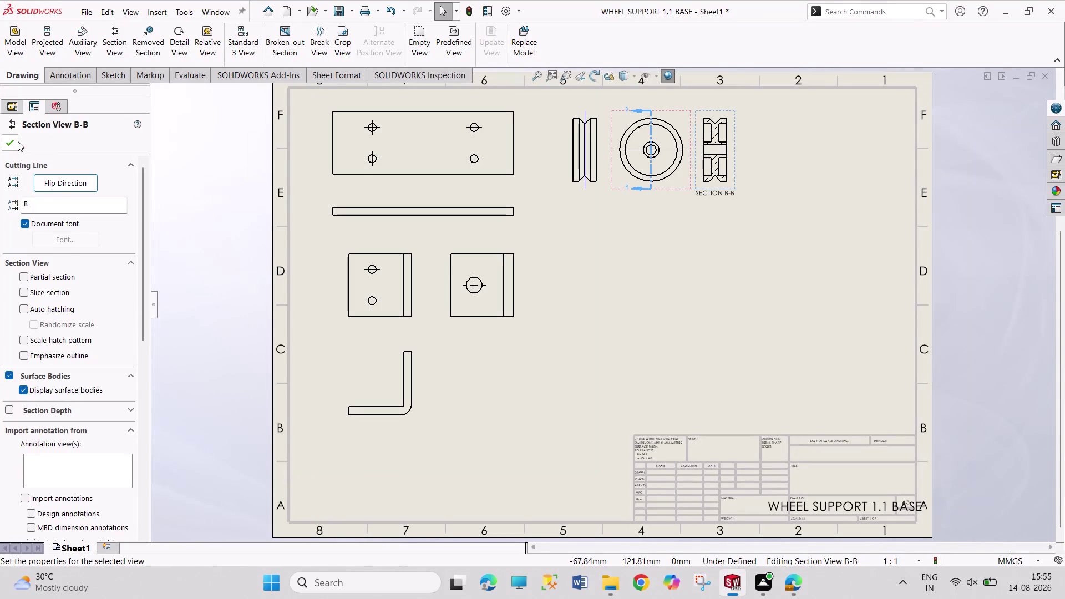
Accept Section View B-B and begin inserting another model view.
click(18, 141)
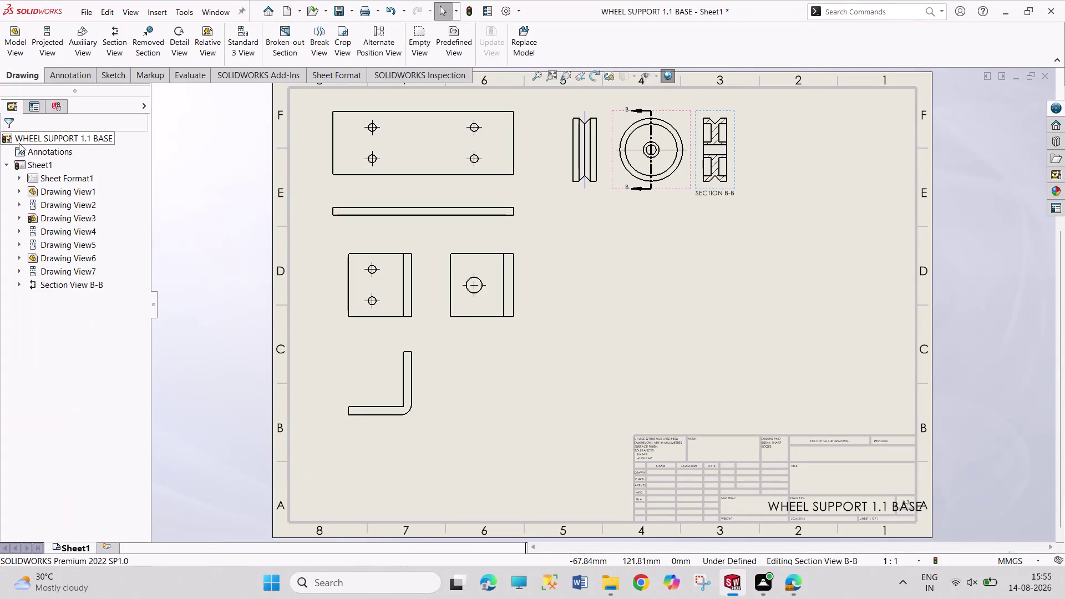
click(7, 50)
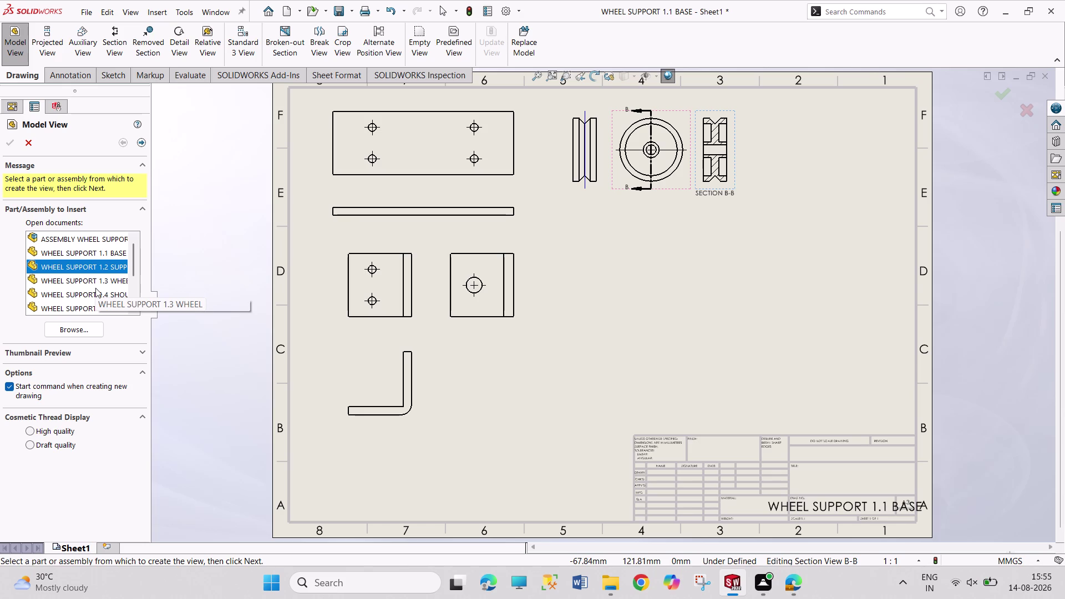
Place a Front view of WHEEL SUPPORT 1.4 SHOULDER SCREW with a projected Left end view.
scroll(down, 3)
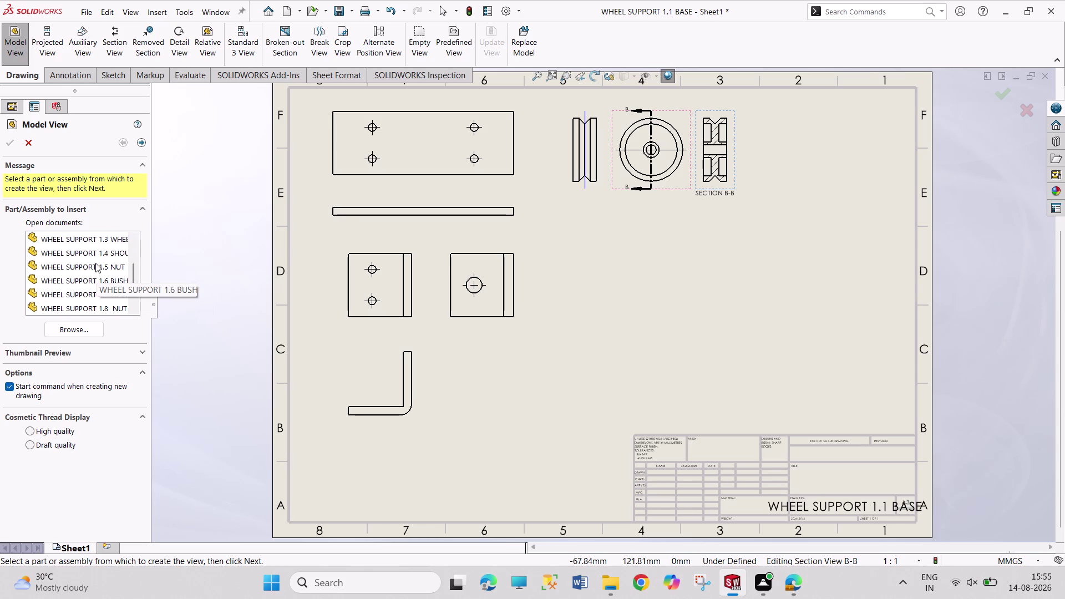
double_click(96, 253)
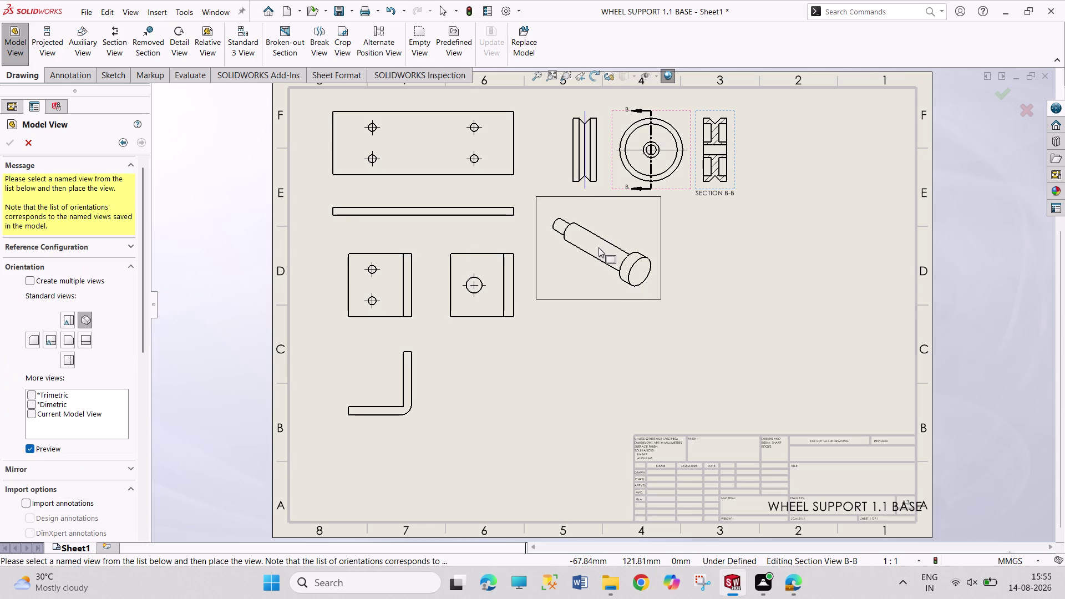
click(69, 337)
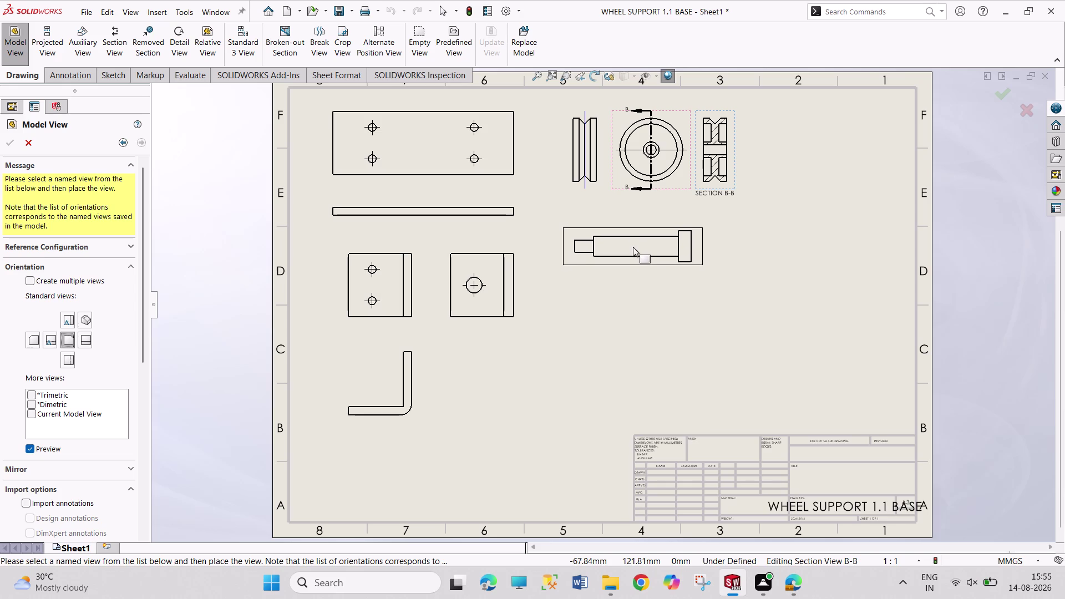
click(633, 244)
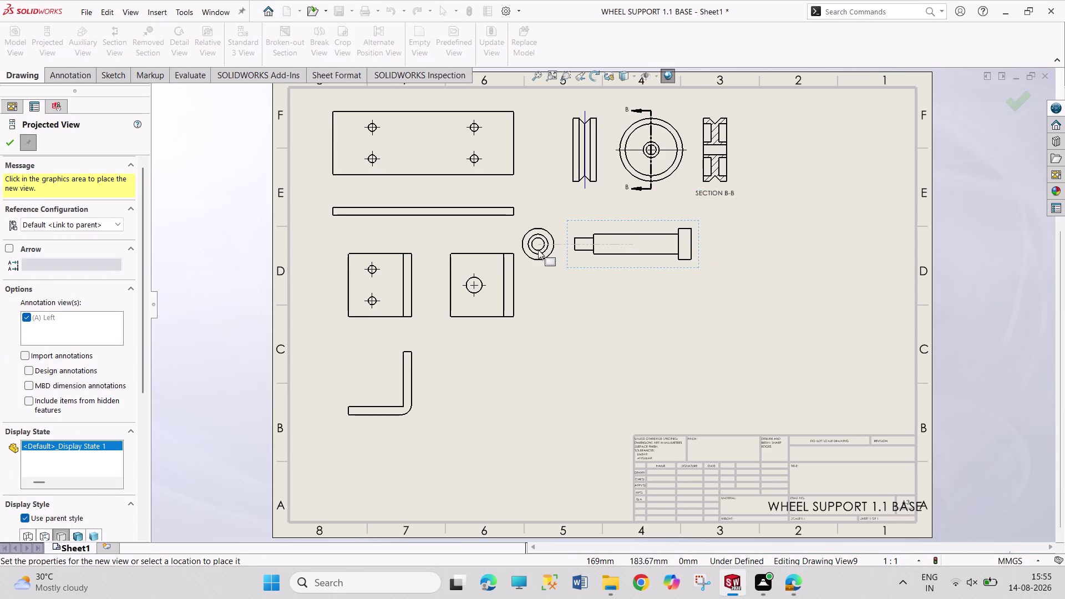
click(538, 249)
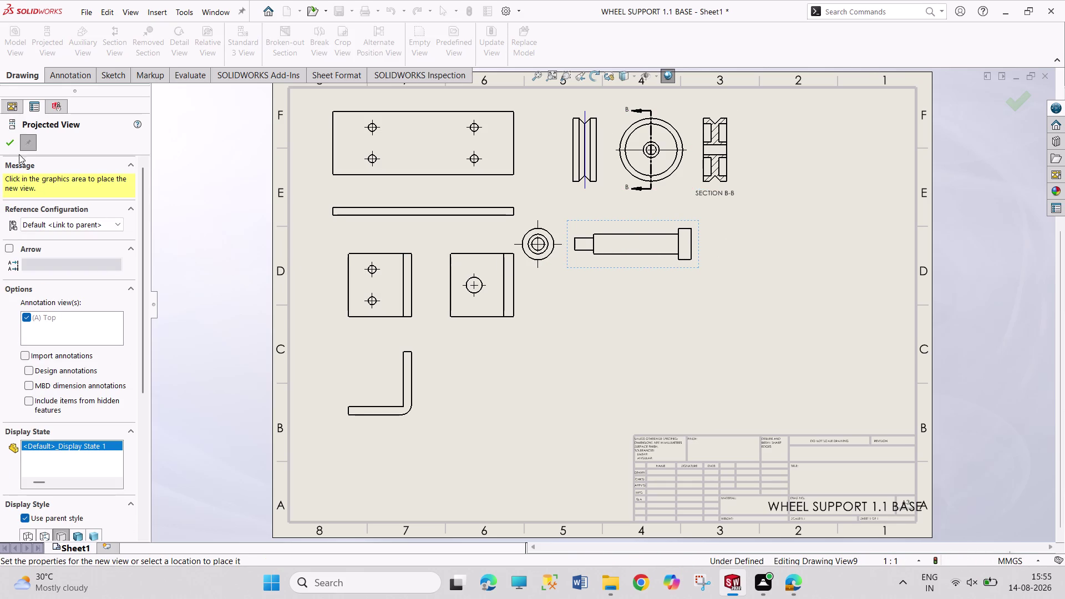
click(15, 143)
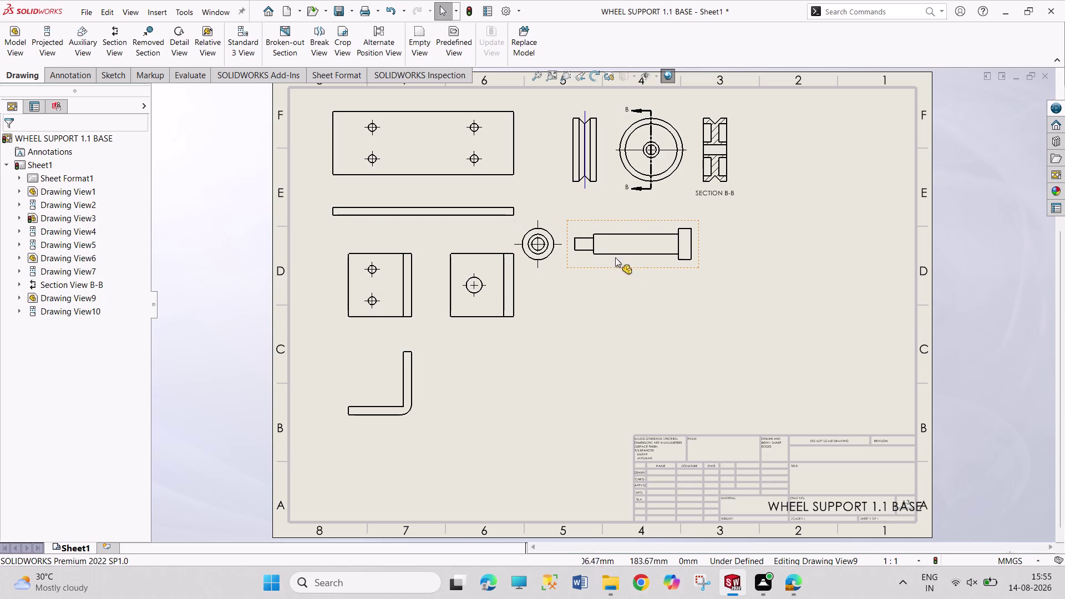
Shift the shoulder screw's front and end views further right on the sheet.
drag(646, 267, 721, 268)
drag(554, 266, 585, 266)
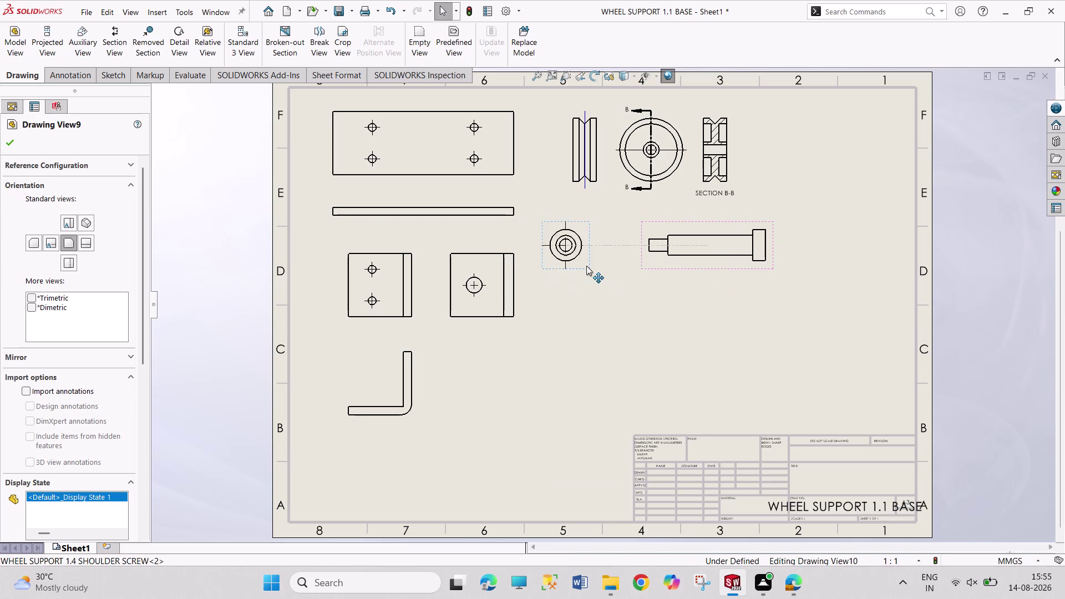
drag(584, 266, 604, 266)
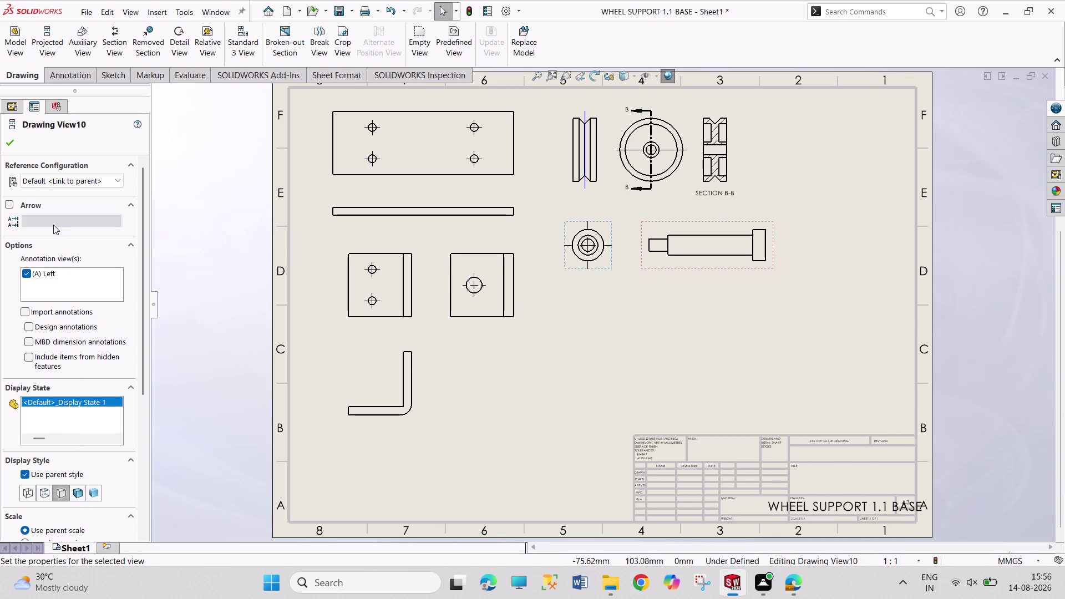
click(13, 146)
click(12, 40)
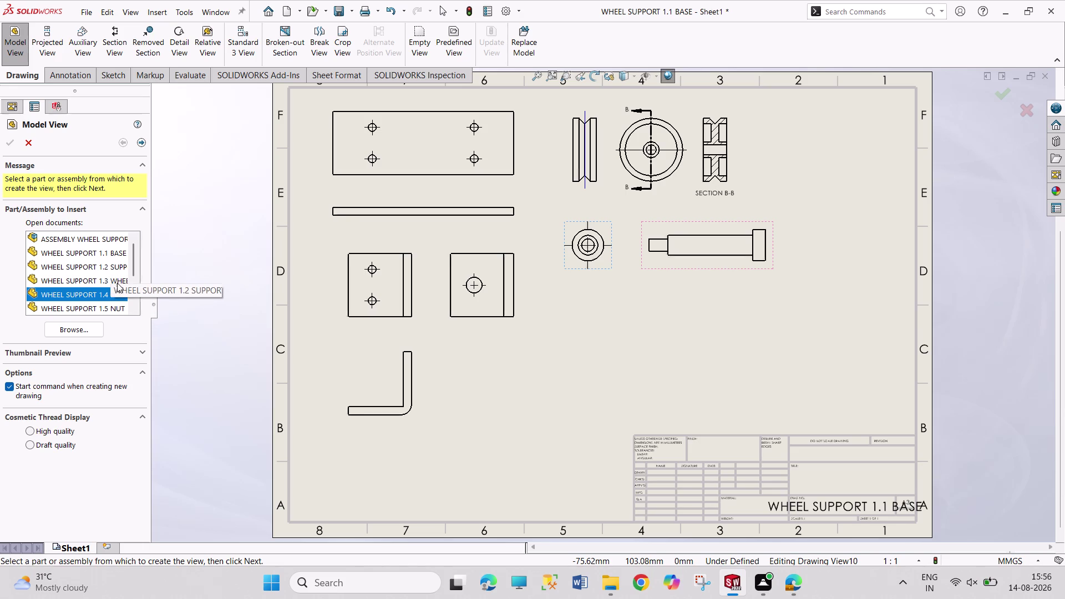
Place a custom-scaled front view of WHEEL SUPPORT 1.5 NUT at the sheet's top right.
scroll(down, 3)
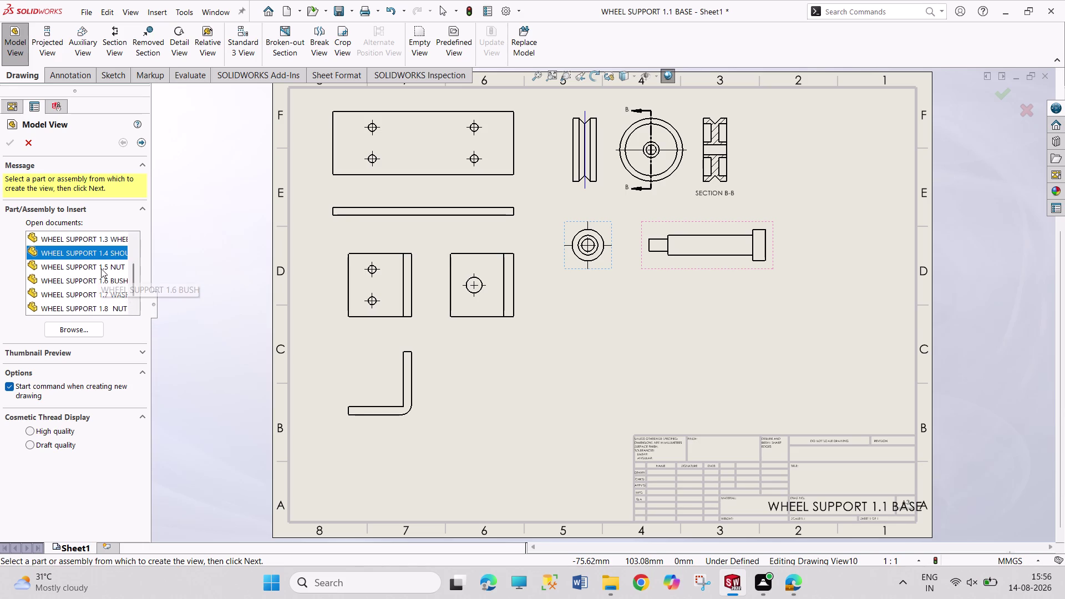
double_click(101, 267)
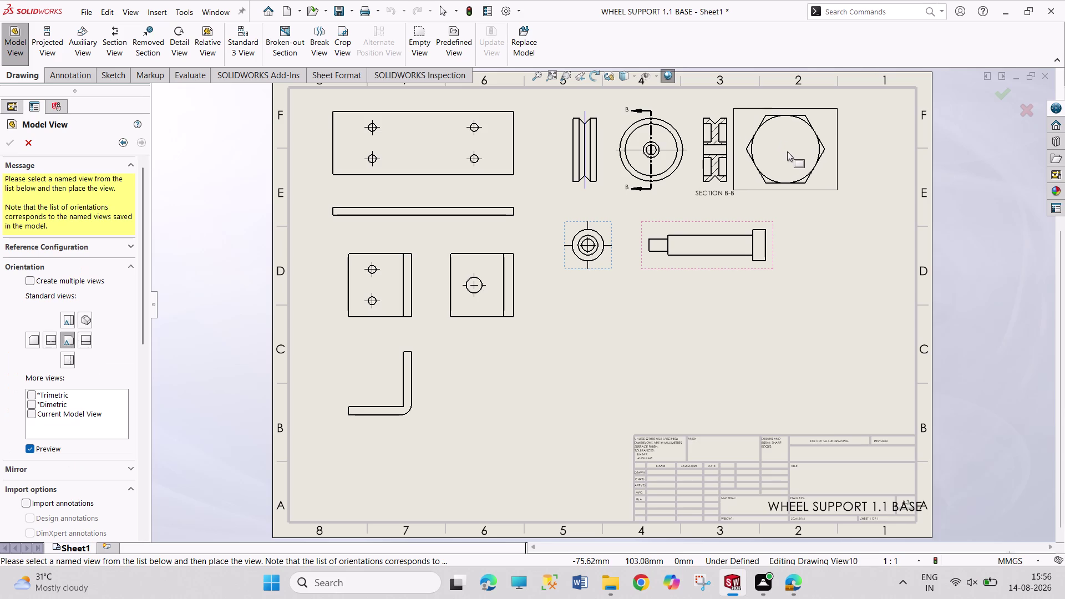
drag(139, 333, 143, 427)
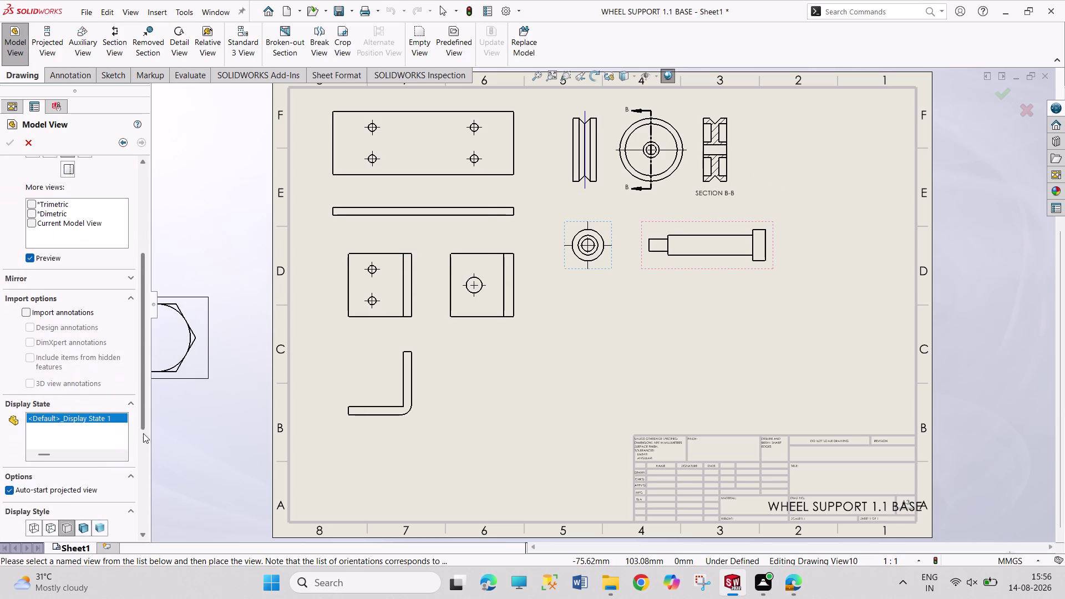
drag(144, 427, 138, 449)
scroll(down, 3)
click(67, 534)
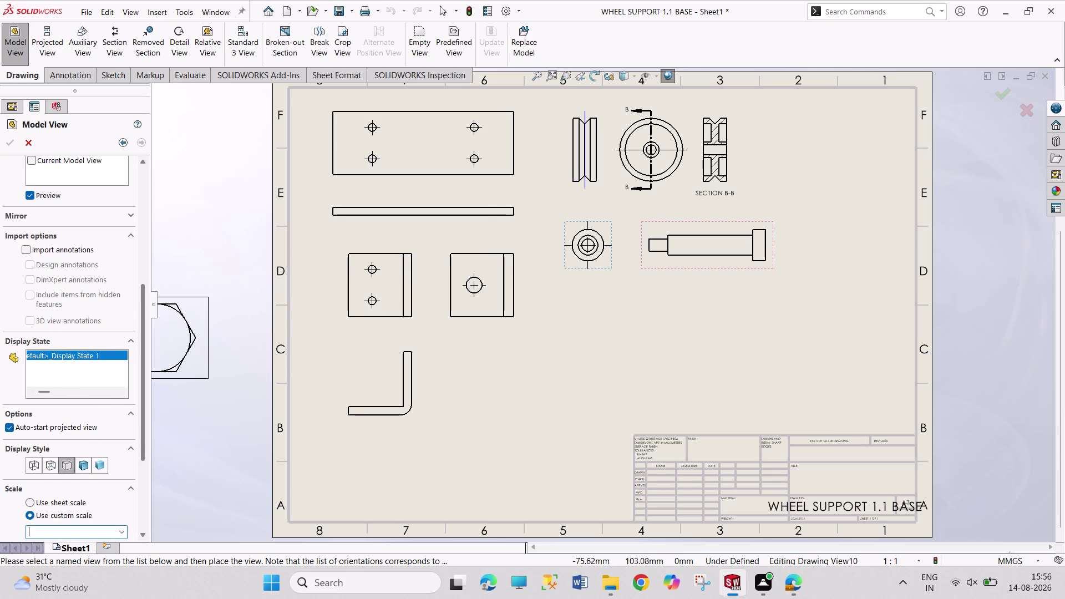
click(120, 533)
click(88, 421)
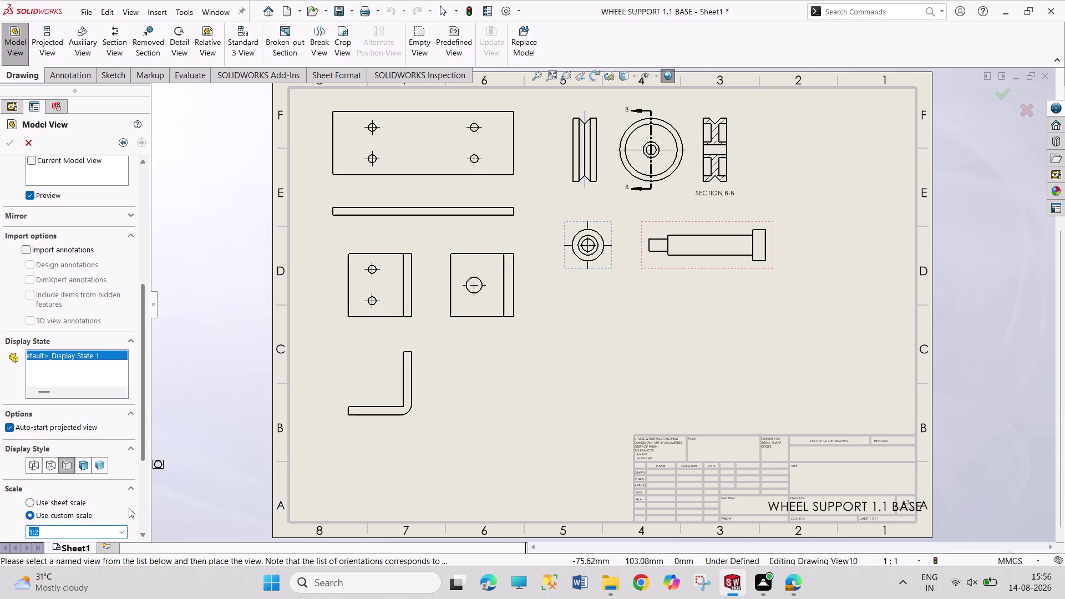
click(122, 534)
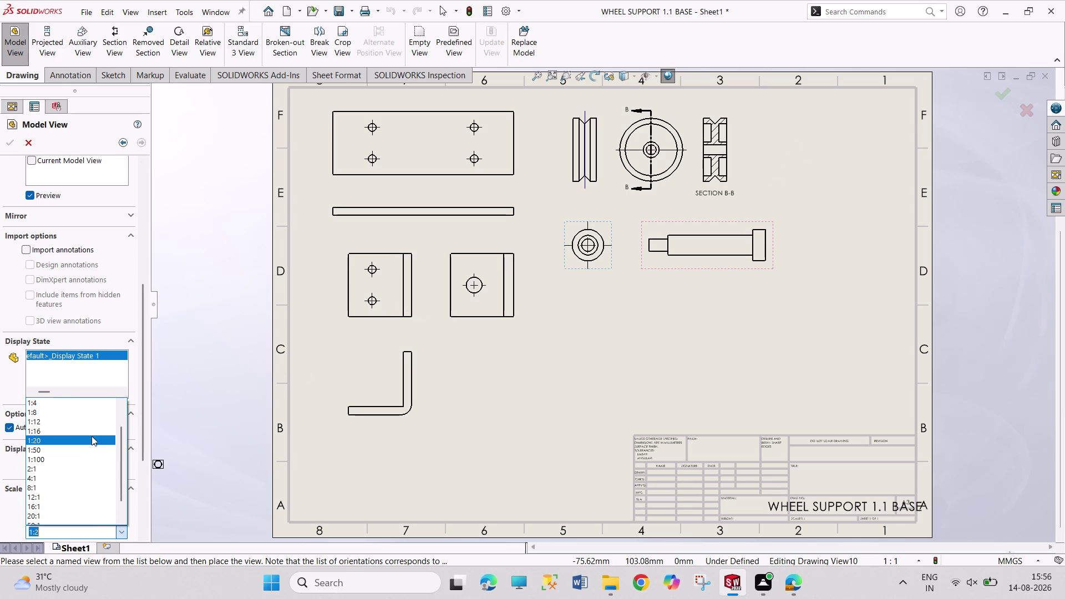
scroll(up, 3)
click(73, 412)
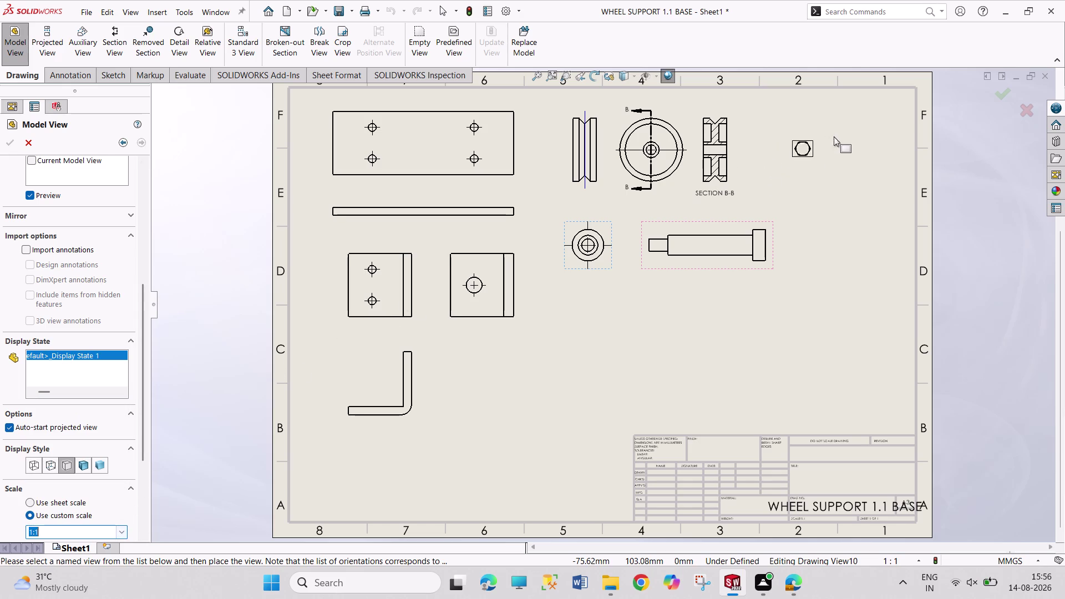
click(803, 155)
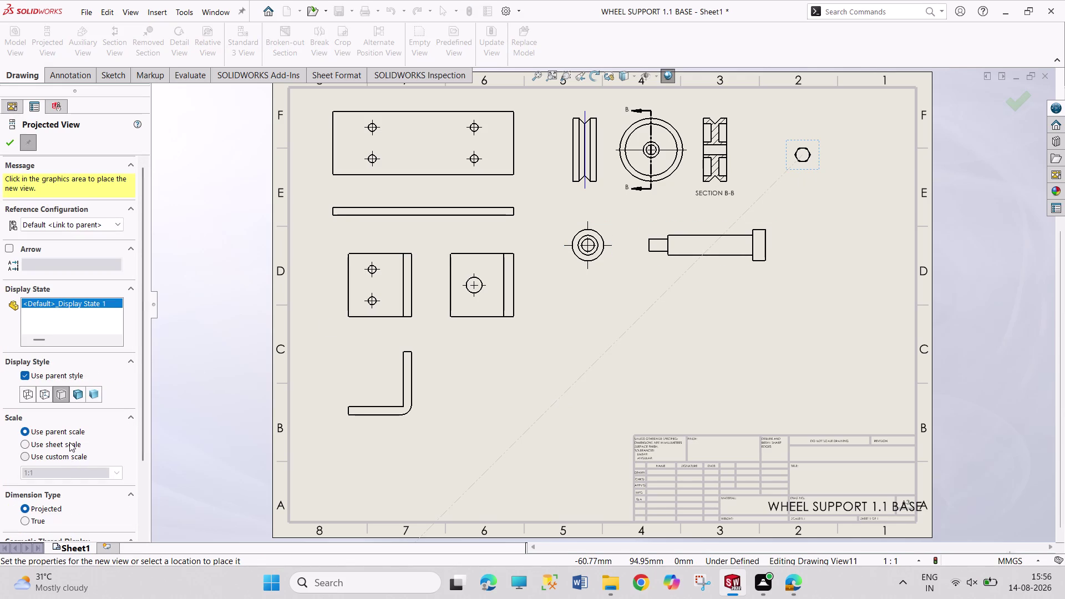
Place the nut's projected side view at 2:1 scale beside its front view.
click(69, 440)
click(62, 459)
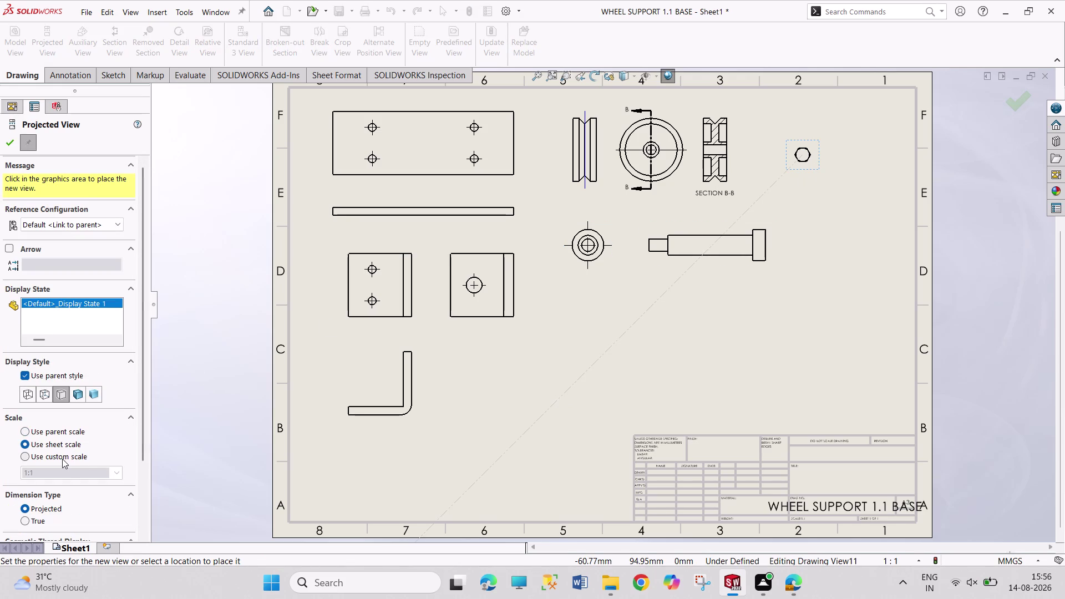
double_click(58, 477)
click(59, 472)
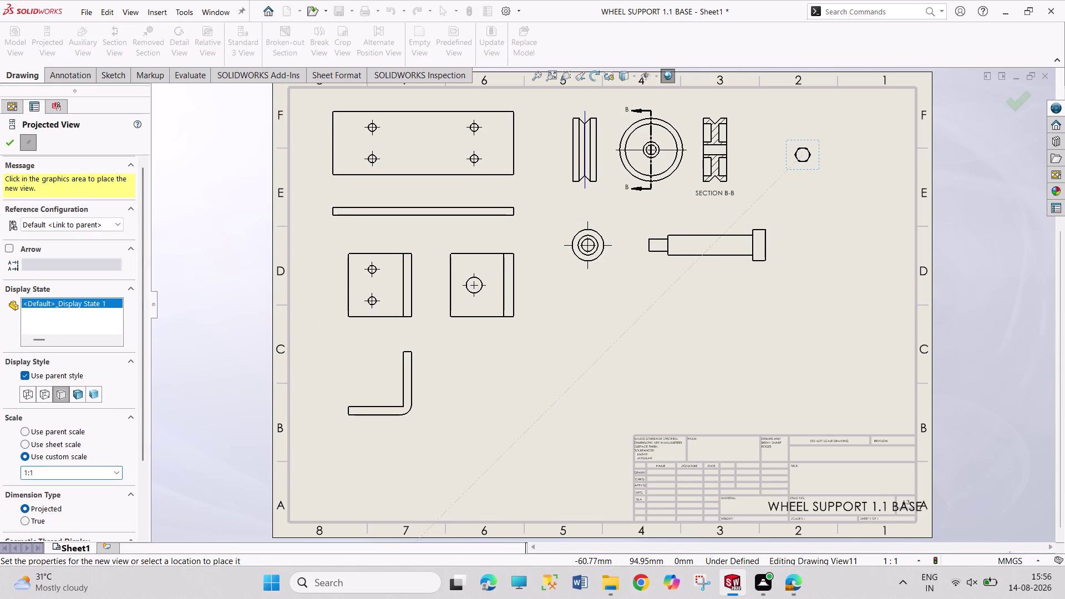
click(119, 472)
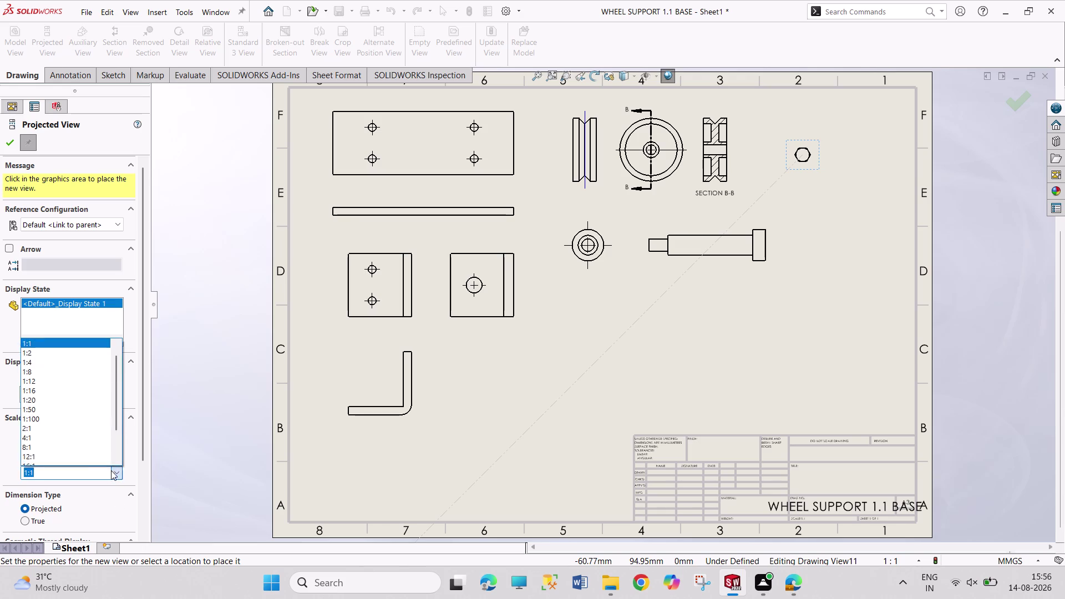
scroll(up, 3)
scroll(up, 3)
scroll(down, 3)
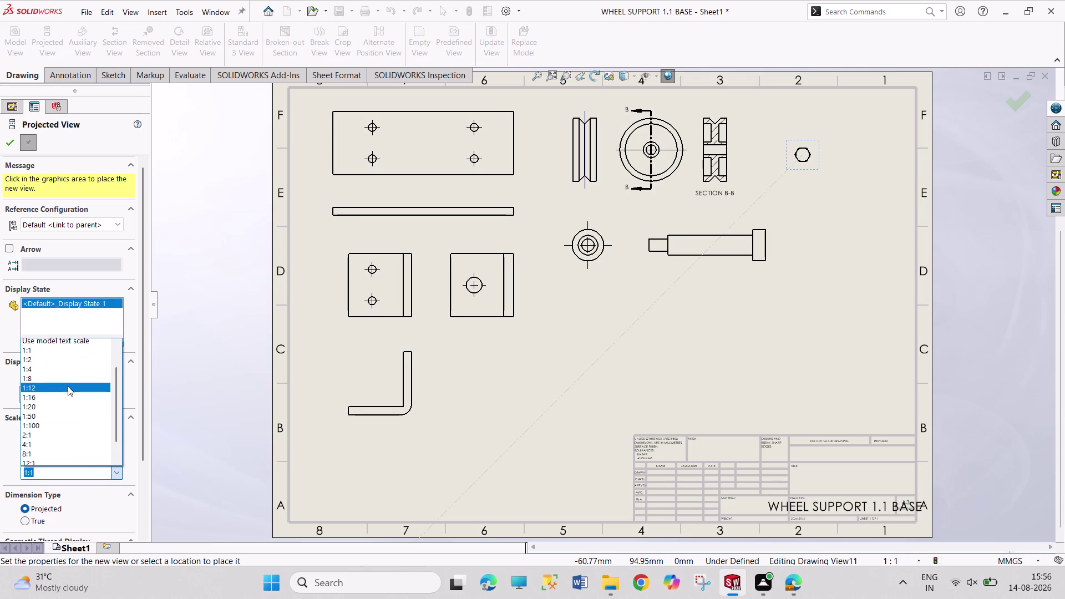
scroll(down, 3)
scroll(down, 3)
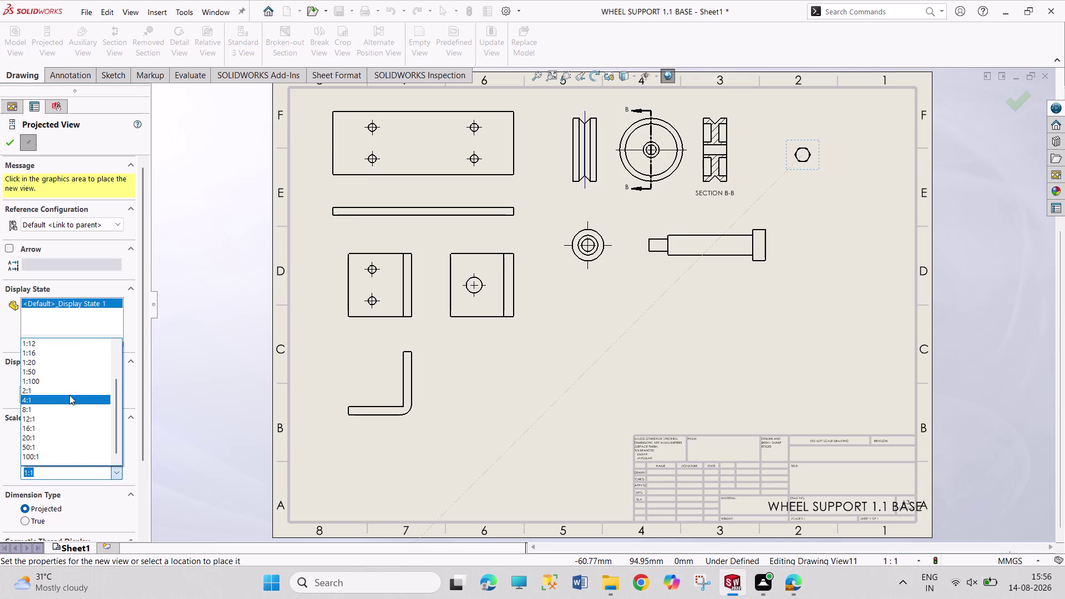
click(71, 391)
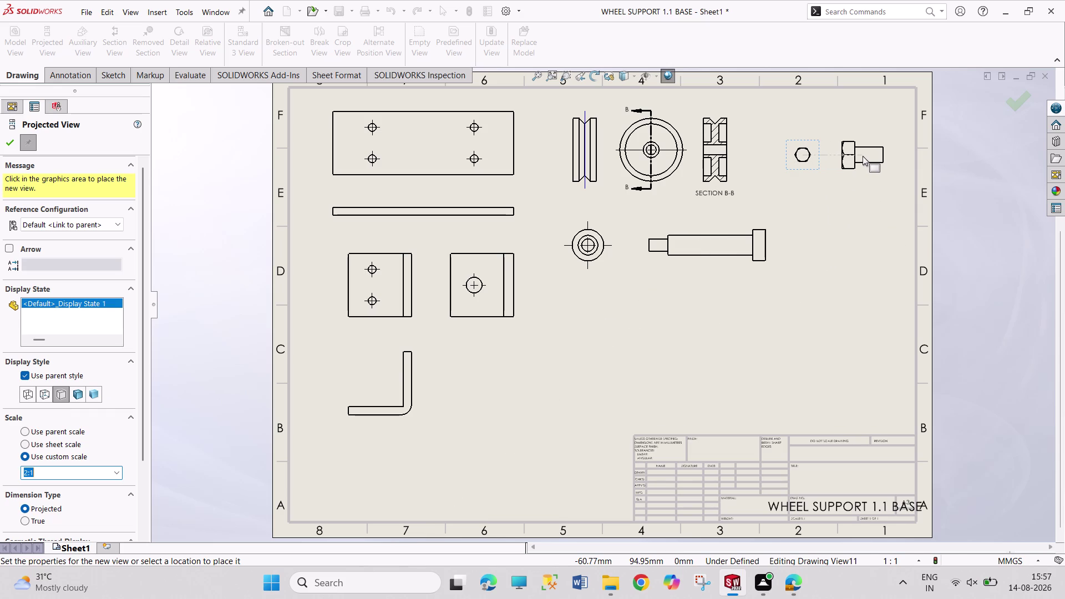
click(863, 156)
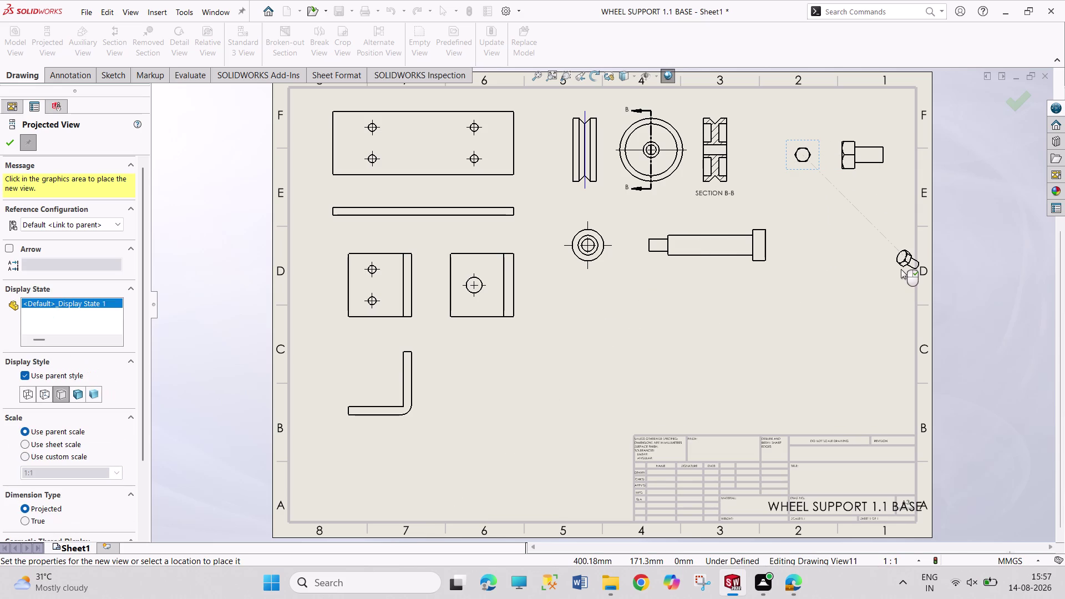
key(Escape)
key(Escape)
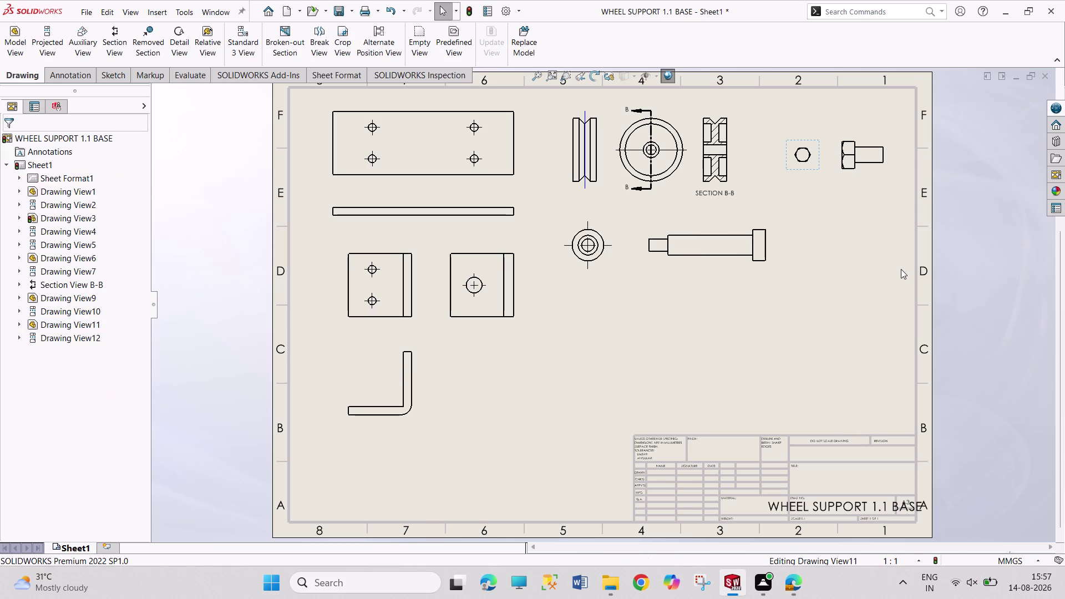
key(Escape)
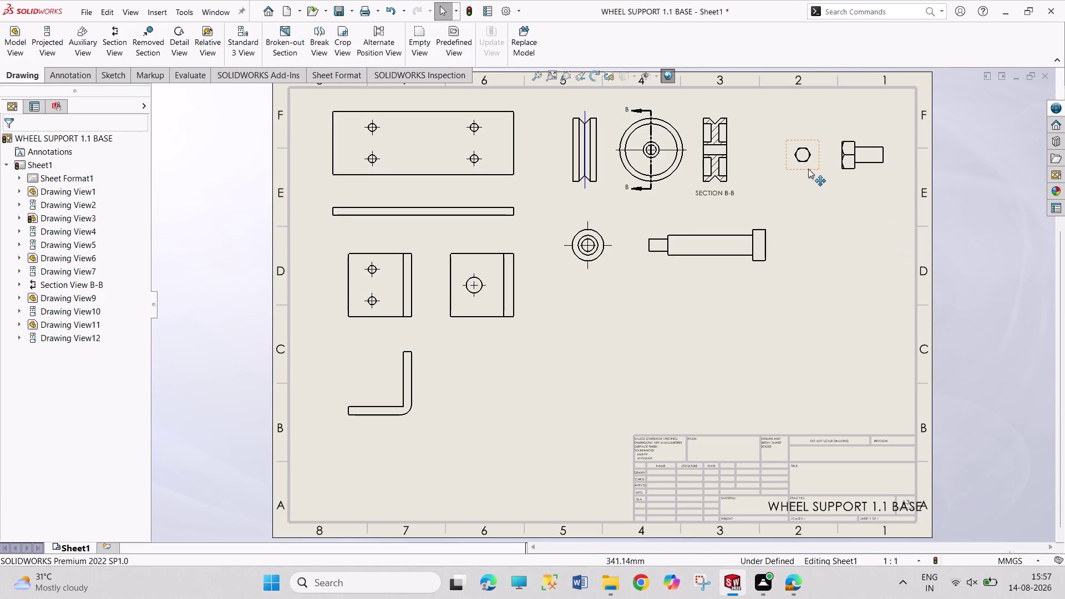
Change the nut's hexagon front view scale to 2:1.
click(808, 168)
drag(142, 360, 144, 413)
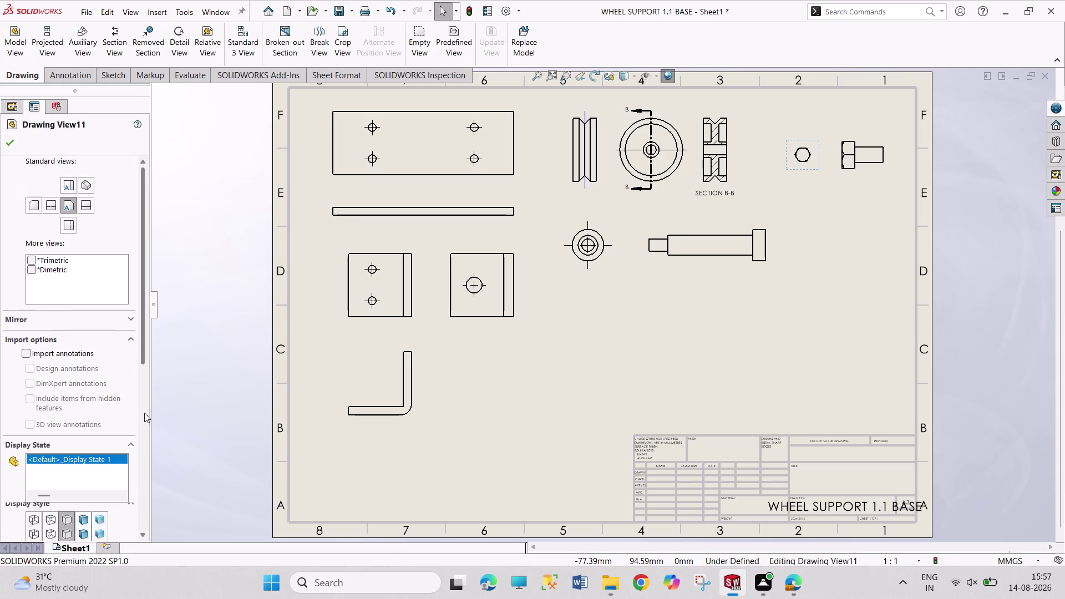
drag(144, 413, 153, 492)
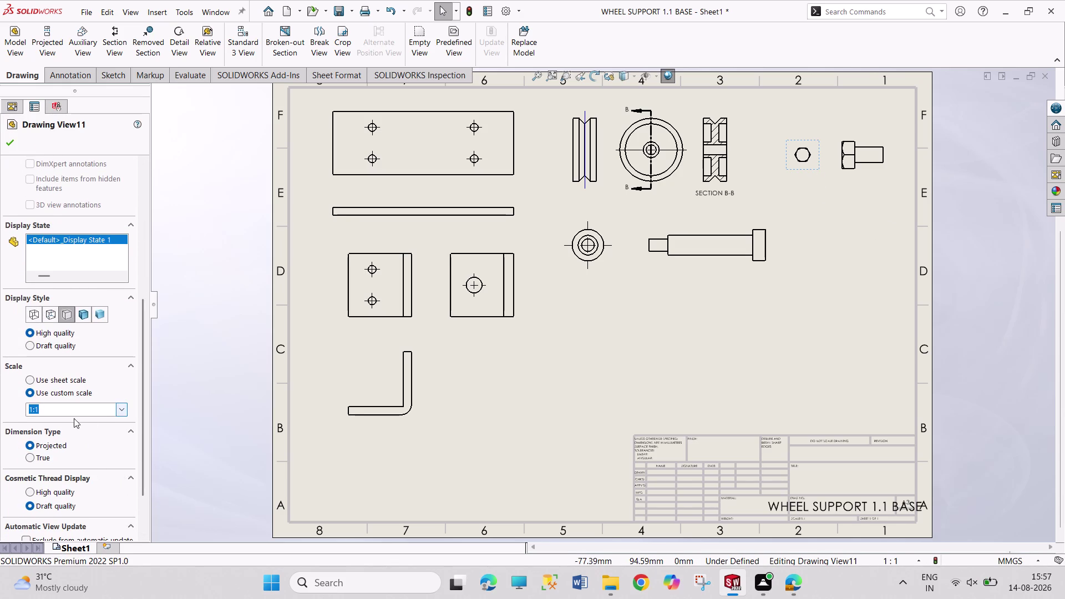
click(31, 410)
click(31, 410)
key(BackSpace)
key(2)
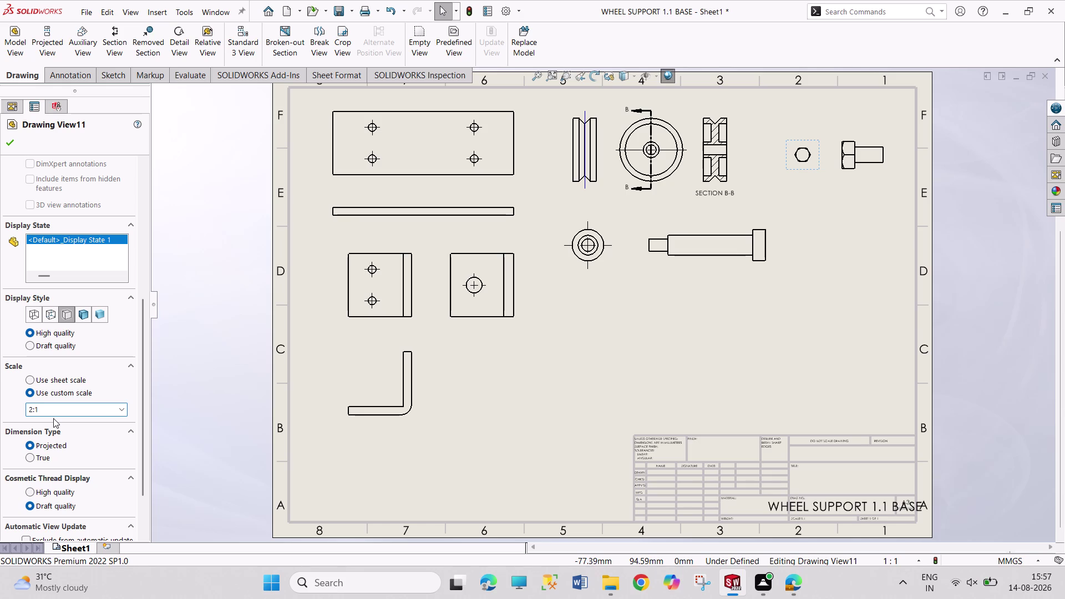
key(Return)
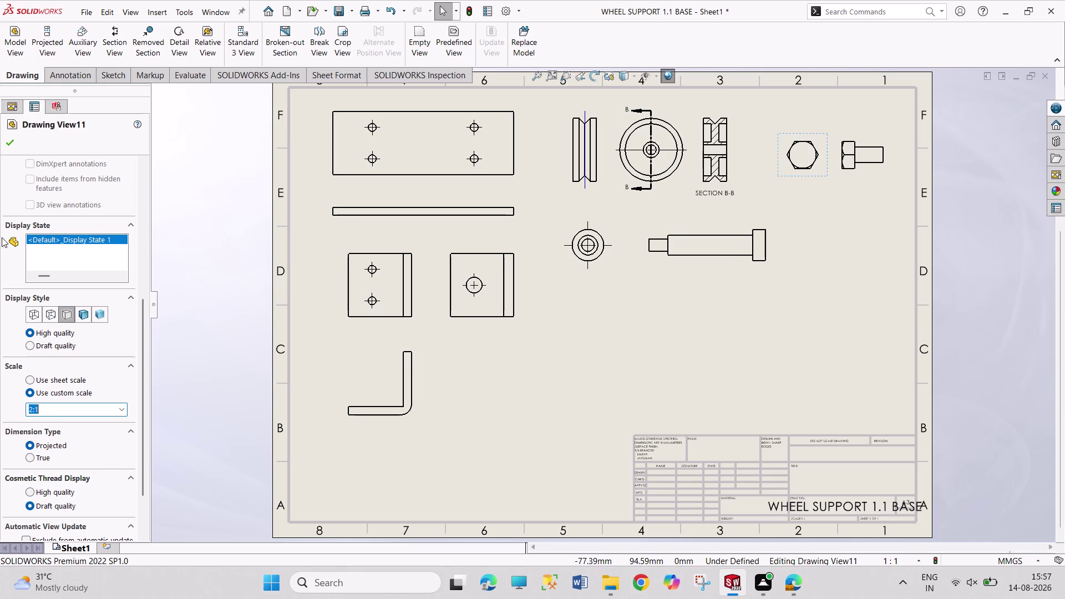
Raise the nut views on the sheet so the hexagon and side views align.
click(14, 138)
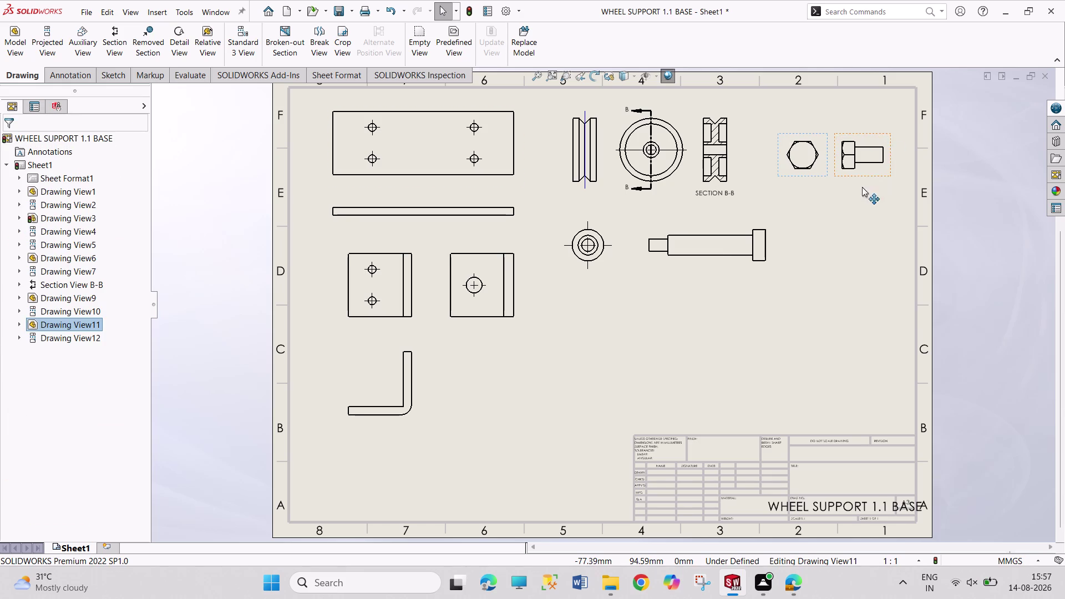
drag(827, 178, 827, 168)
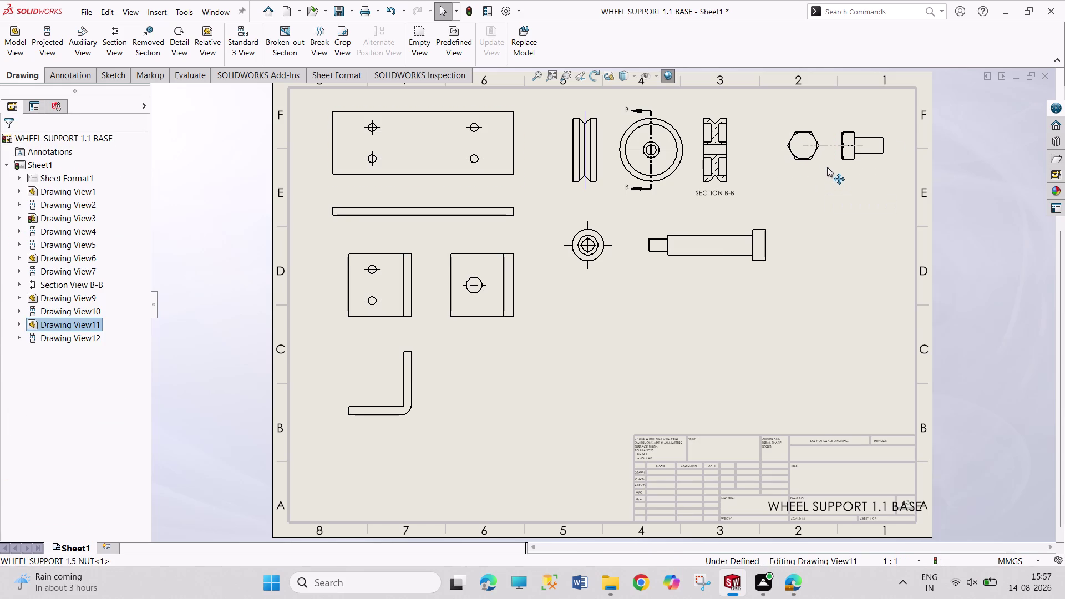
drag(827, 168, 822, 162)
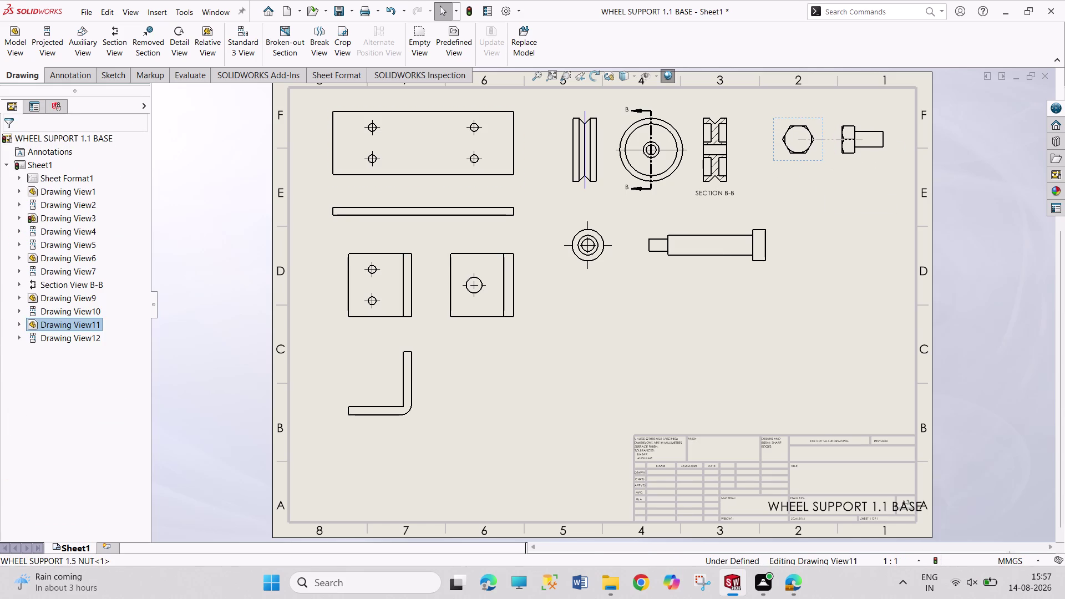
click(1, 148)
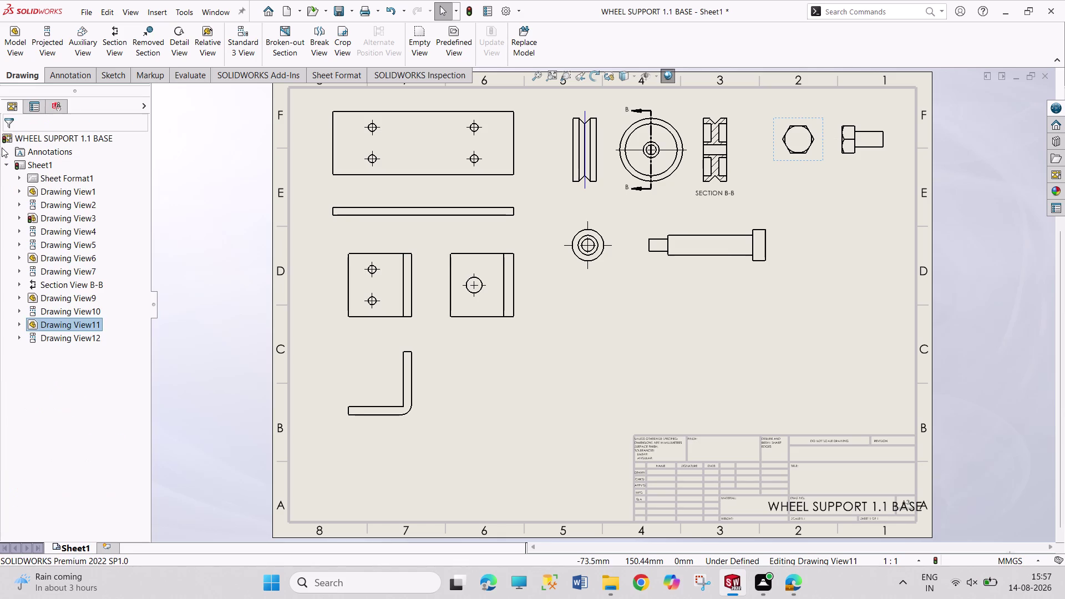
click(20, 52)
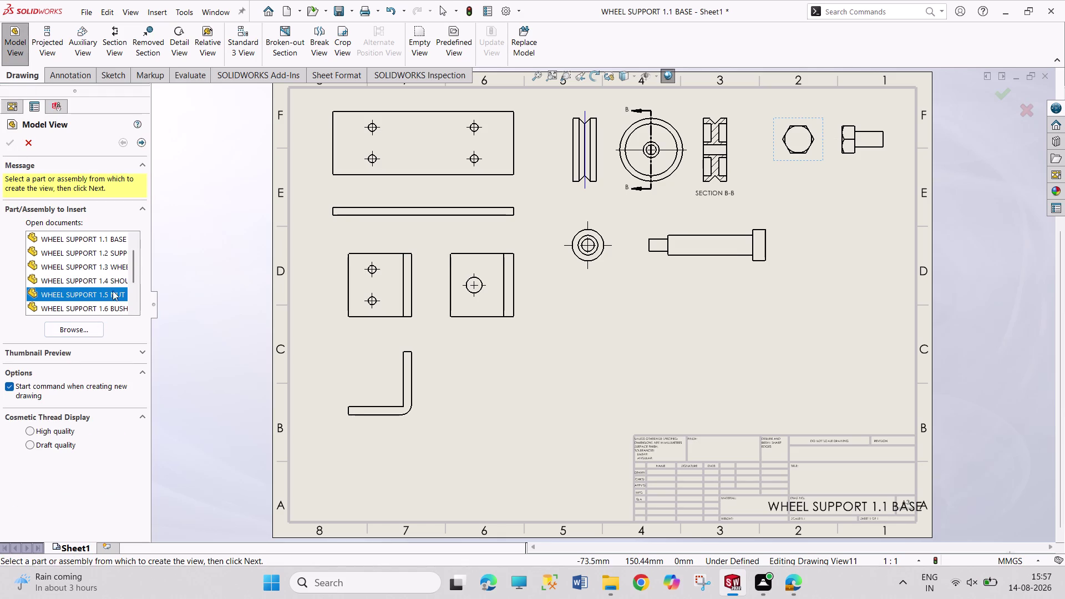
Place a 2:1 Front view of the WHEEL SUPPORT 1.6 bush at the sheet's right side.
scroll(down, 3)
click(109, 267)
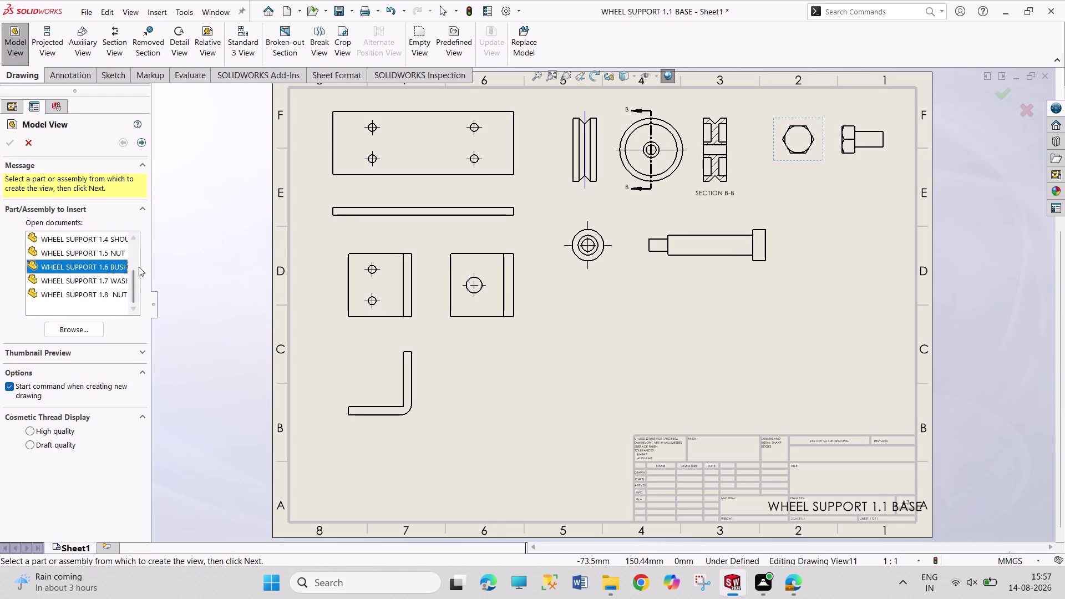
double_click(112, 271)
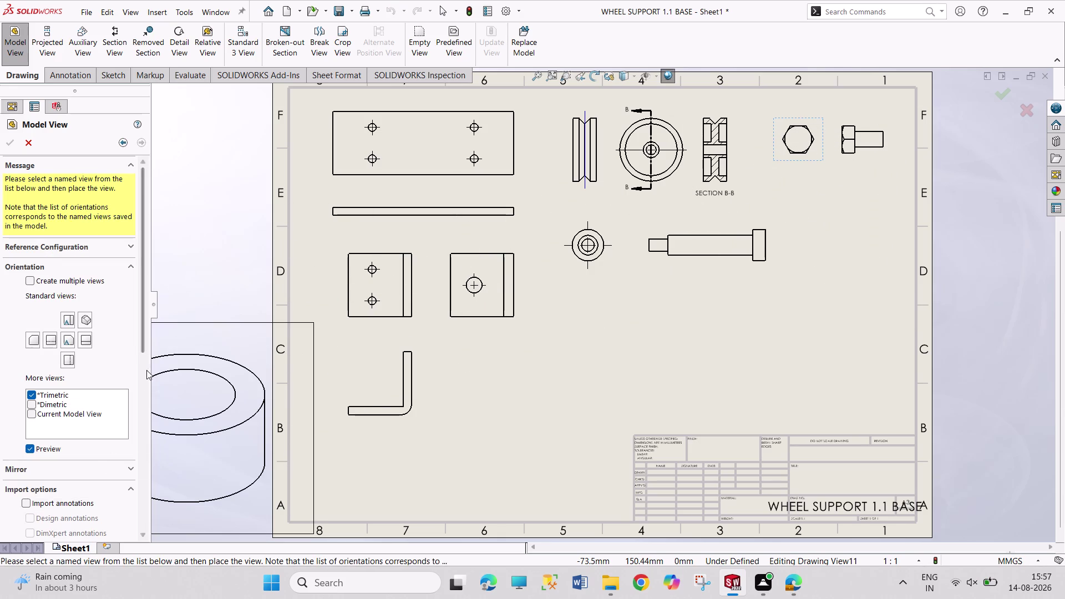
drag(142, 338, 131, 472)
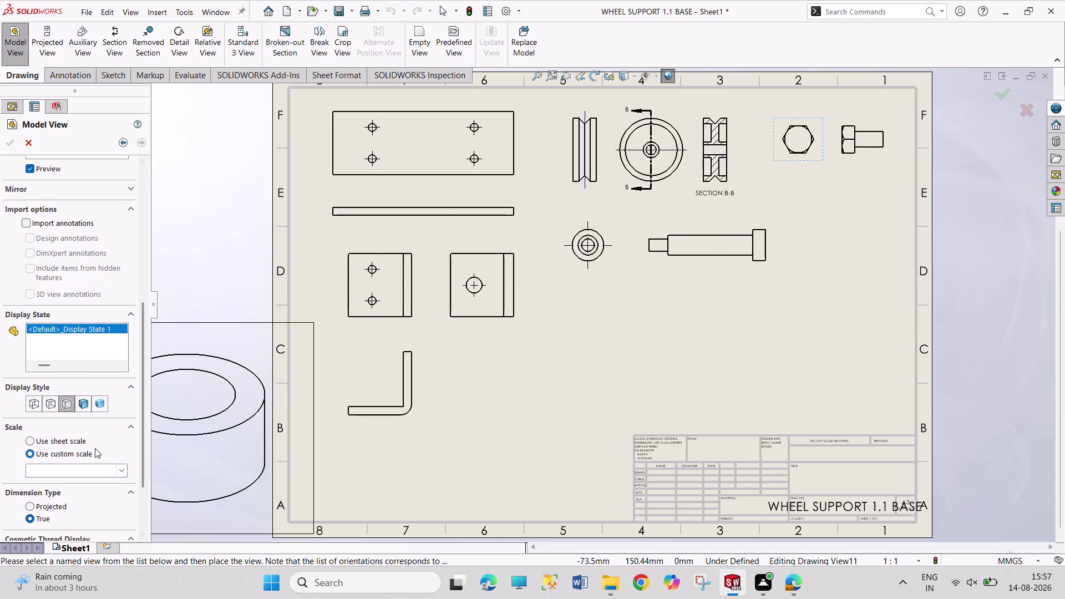
click(118, 471)
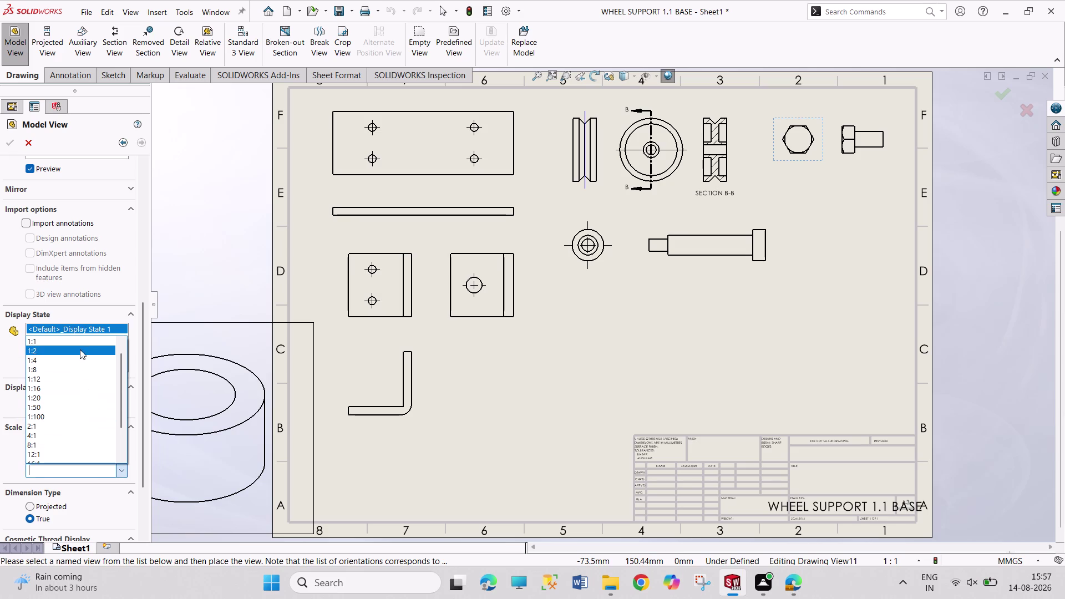
click(80, 344)
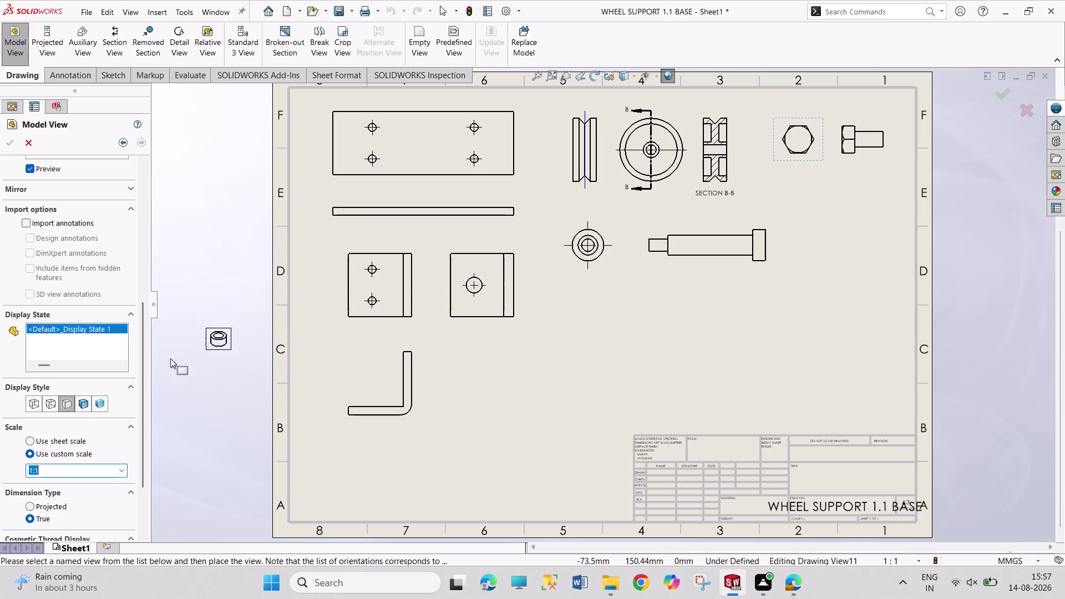
click(121, 473)
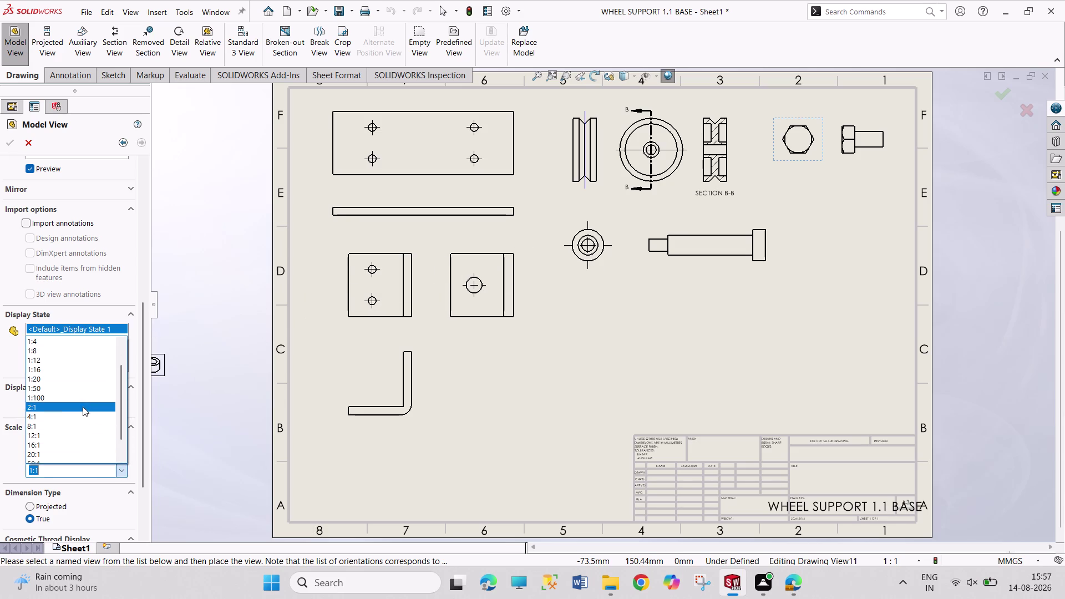
click(76, 410)
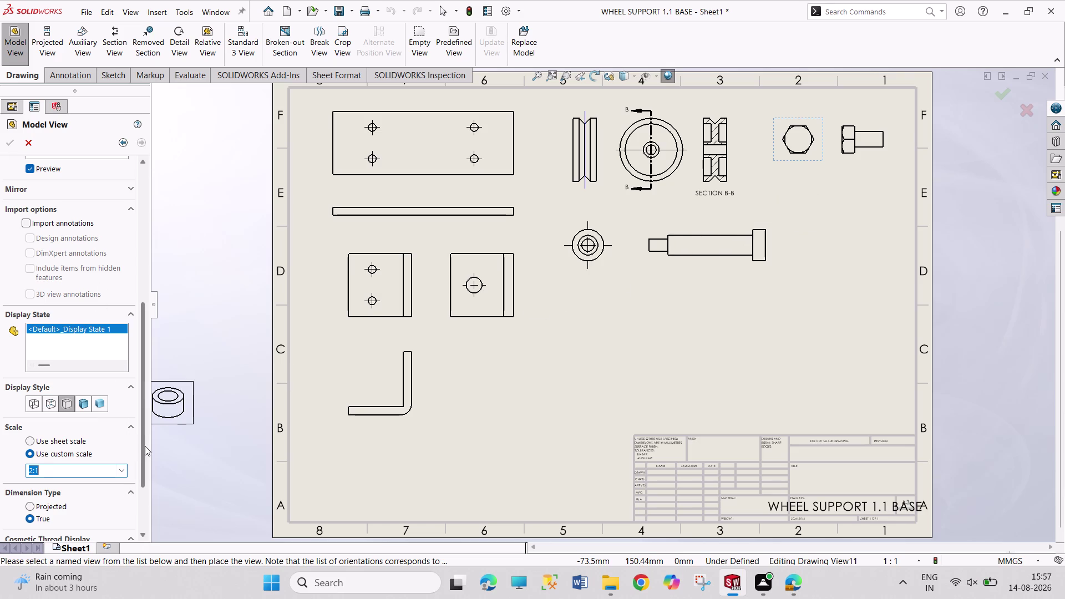
drag(145, 447, 153, 346)
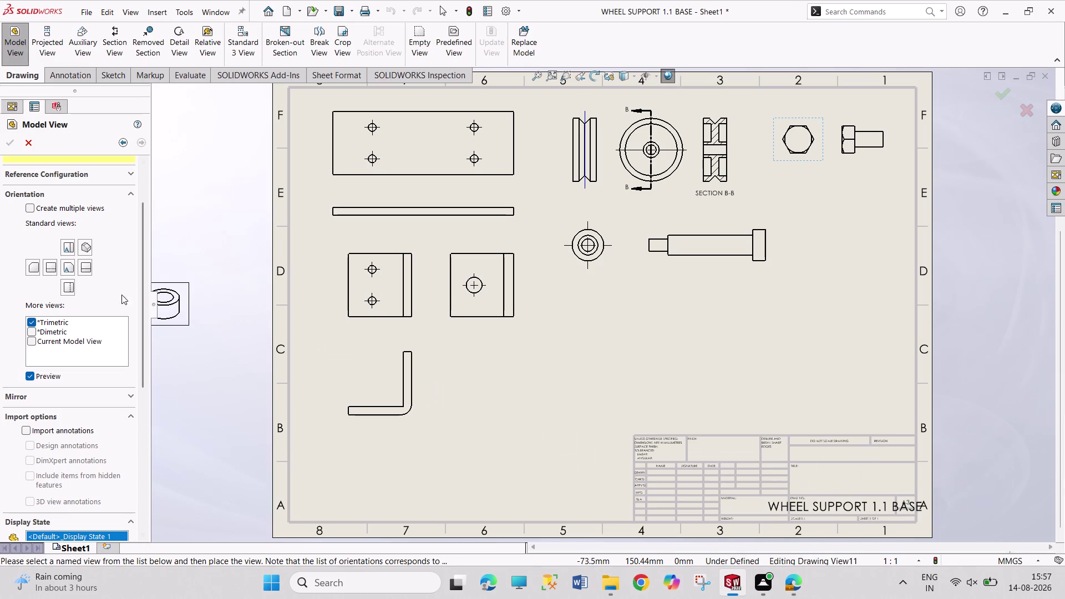
click(70, 247)
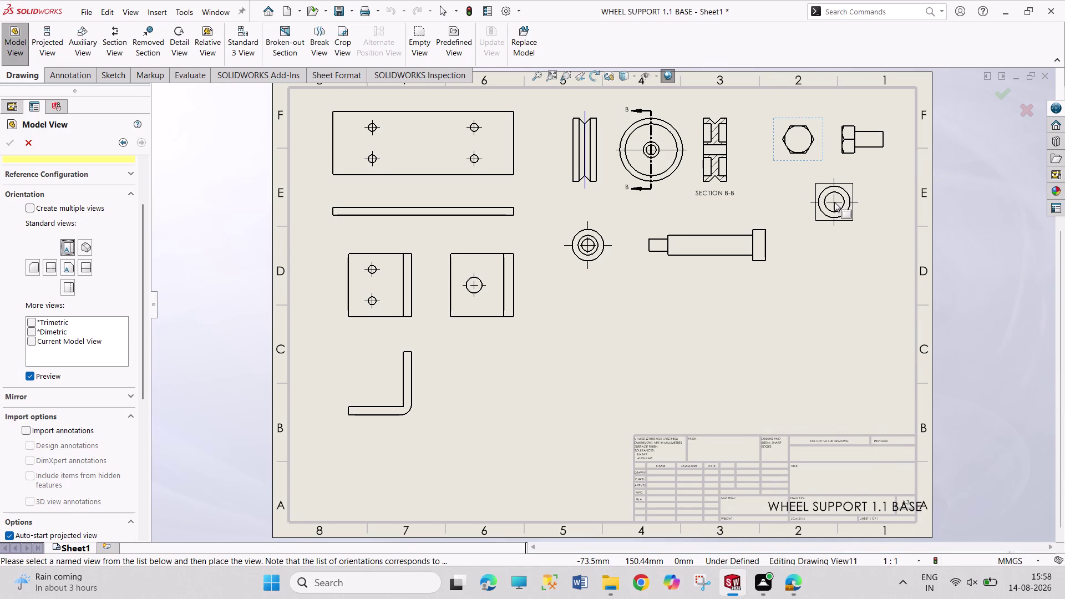
click(837, 203)
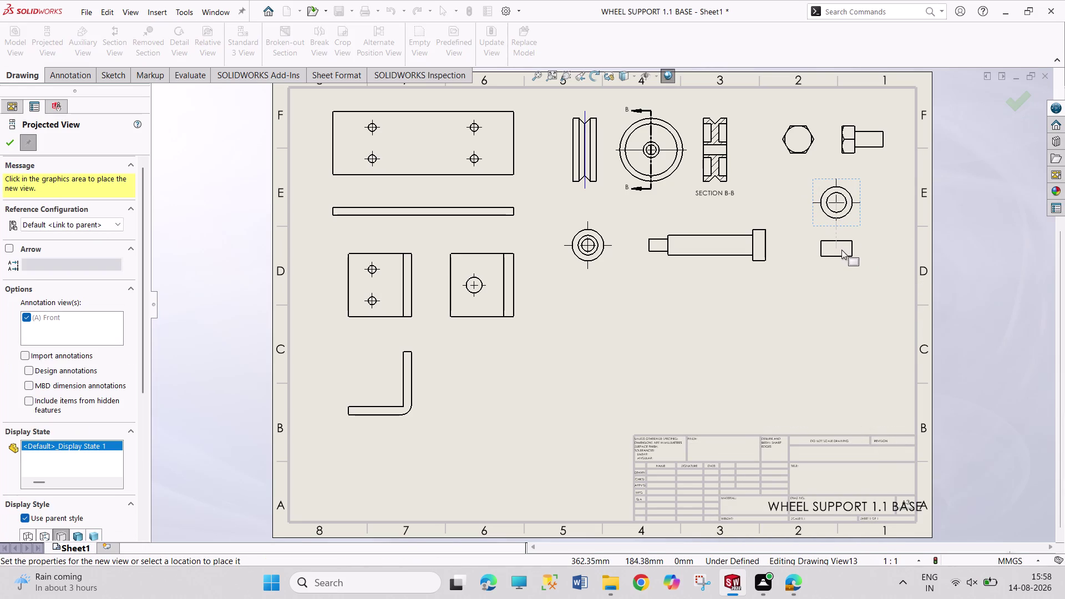
Project a view below the bush and set it to Hidden Lines Visible.
click(842, 250)
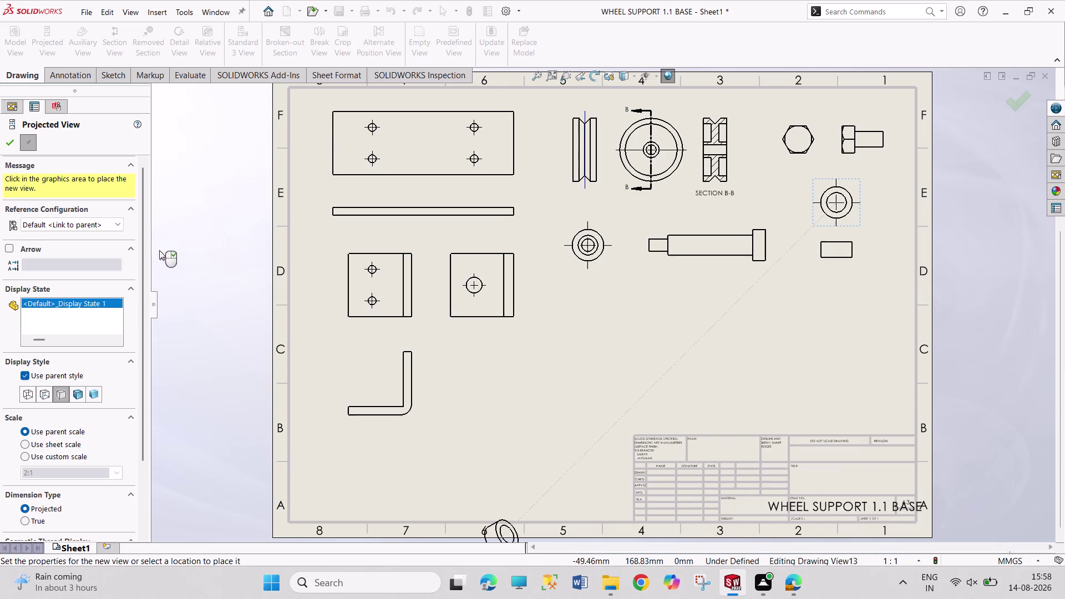
click(5, 138)
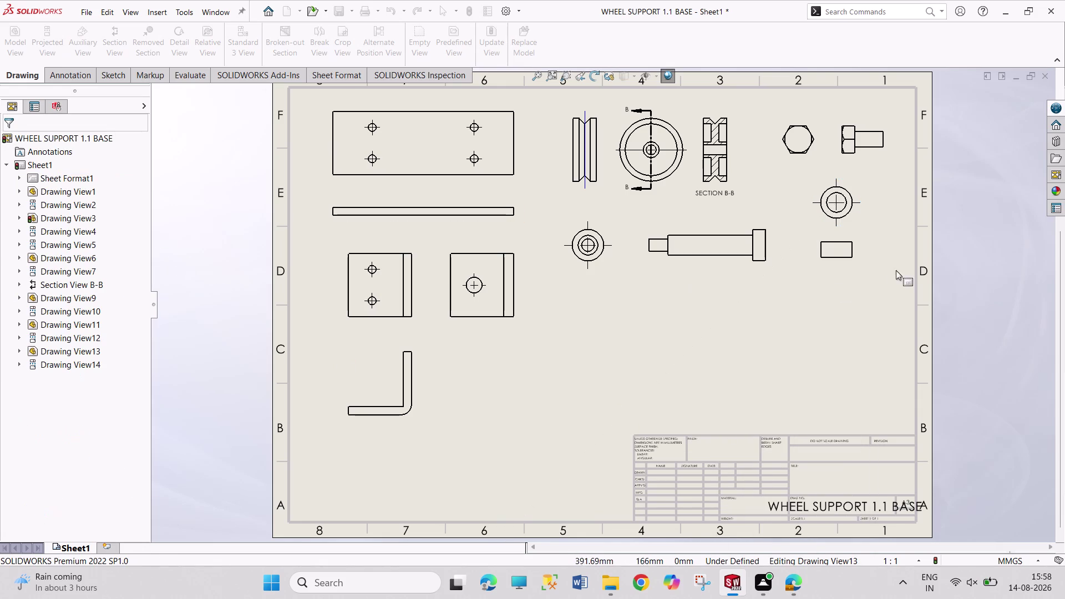
click(857, 264)
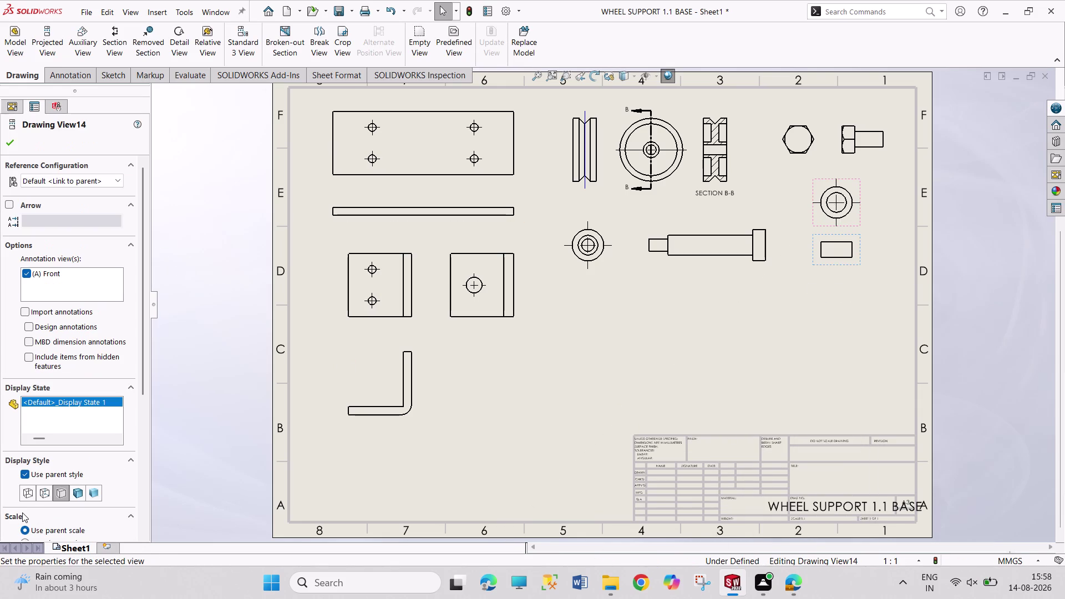
scroll(down, 3)
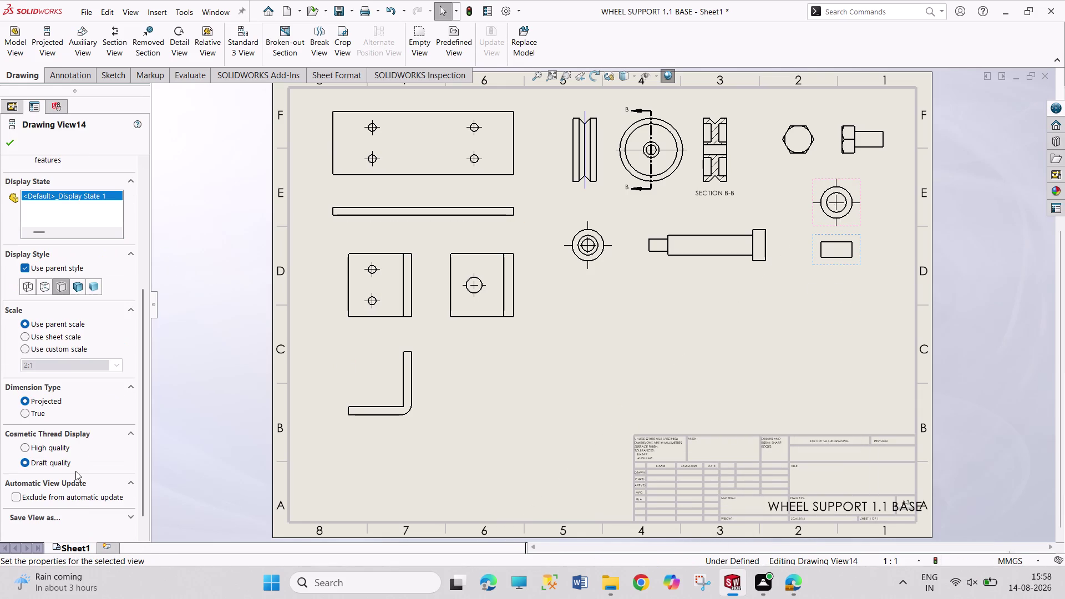
click(41, 288)
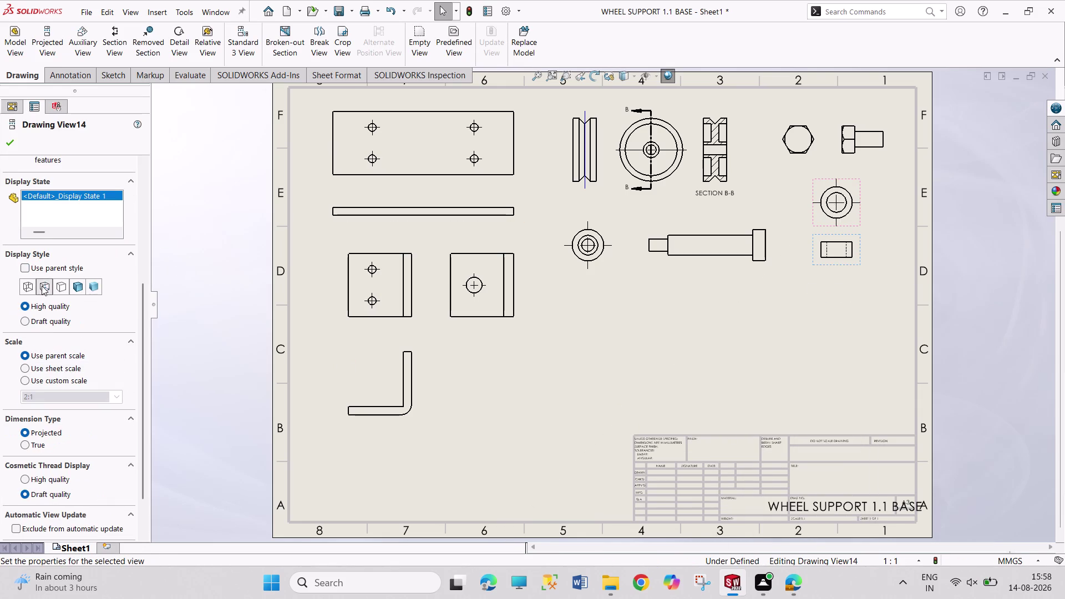
click(12, 145)
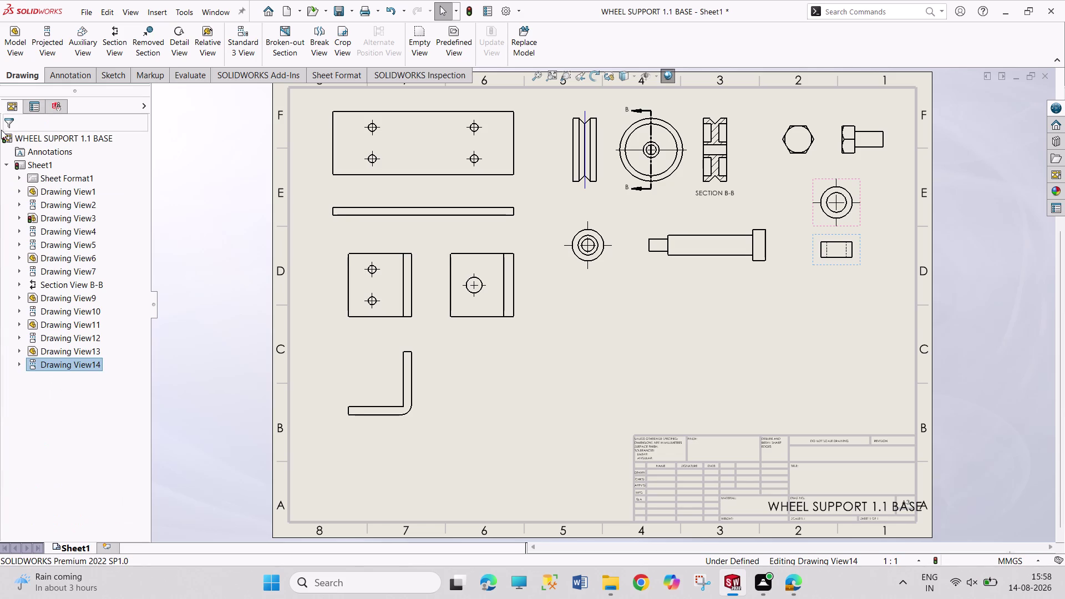
click(9, 48)
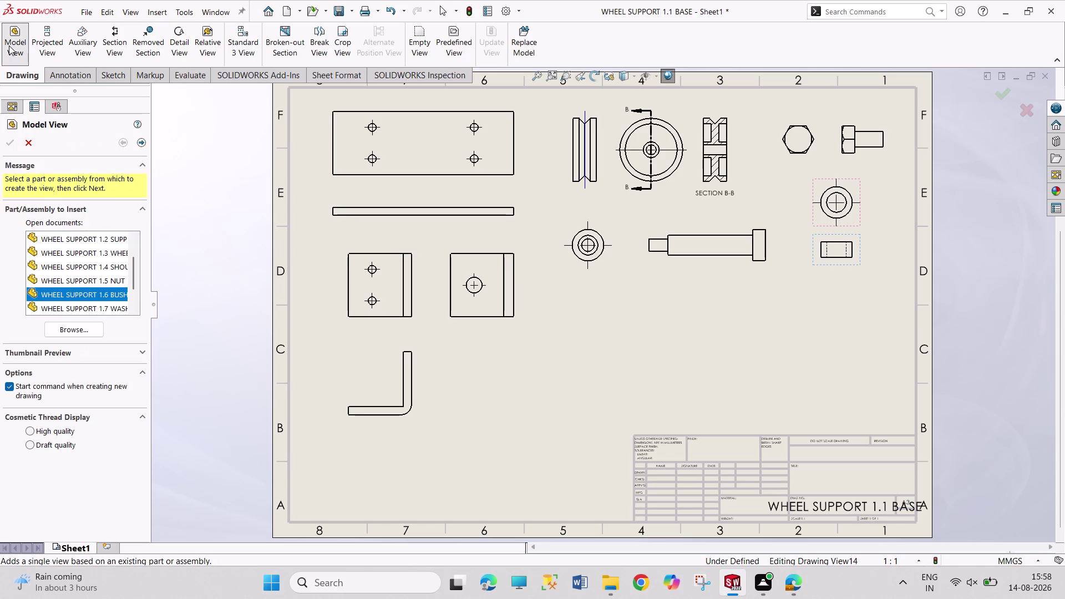
Place a 2:1 Front view of the nut near the sheet's bottom left.
scroll(down, 3)
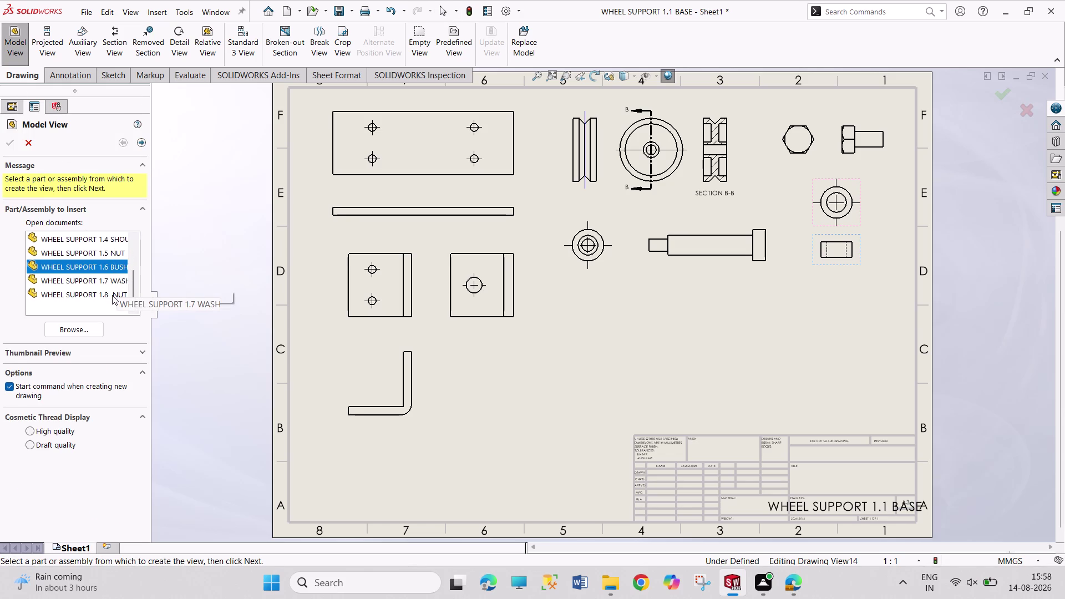
double_click(112, 295)
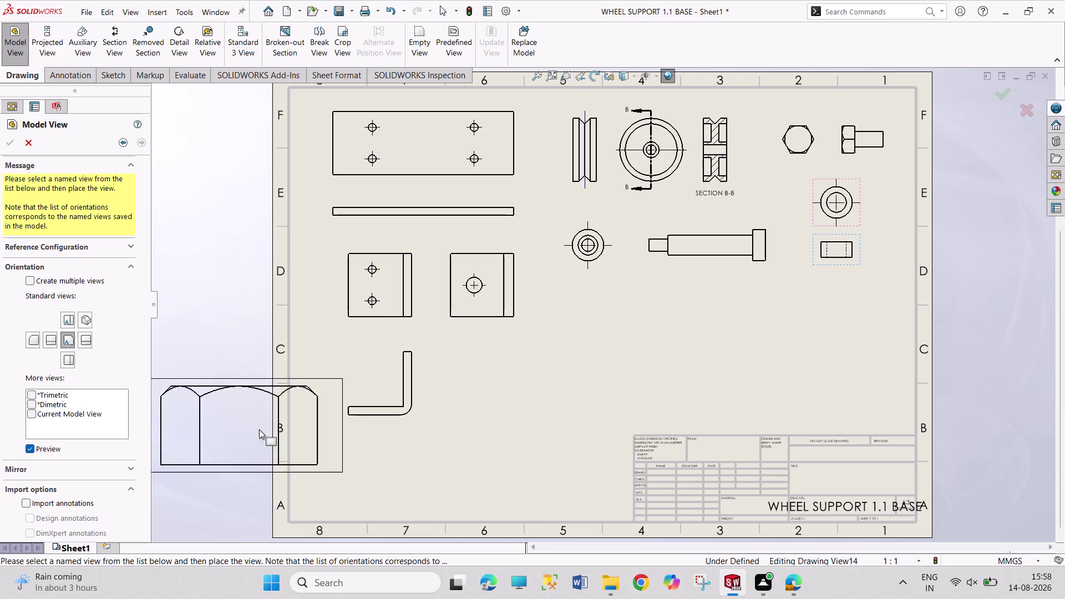
drag(142, 342, 149, 378)
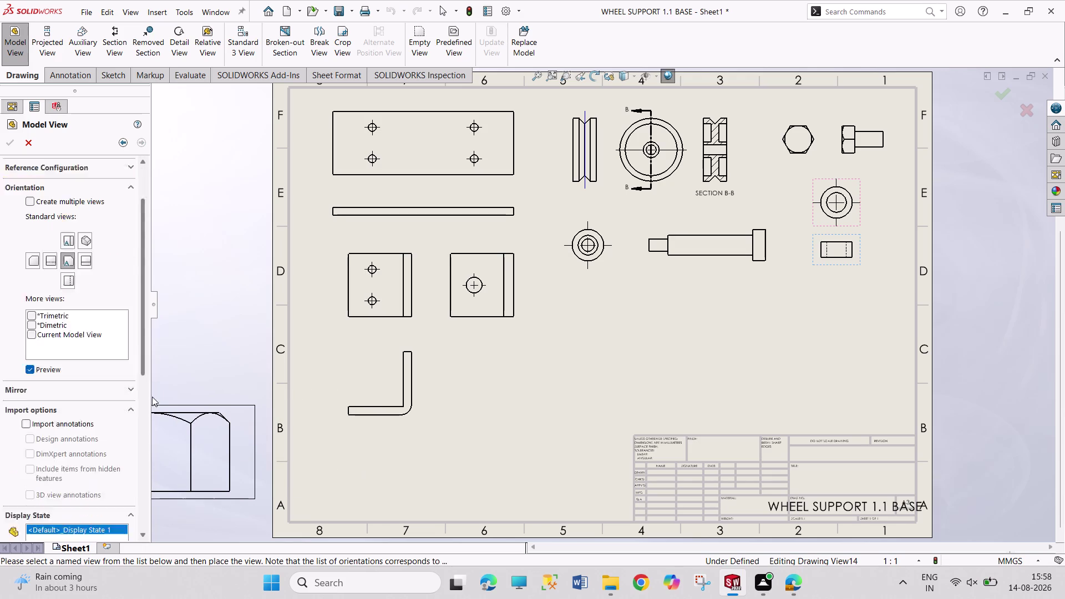
drag(149, 378, 152, 456)
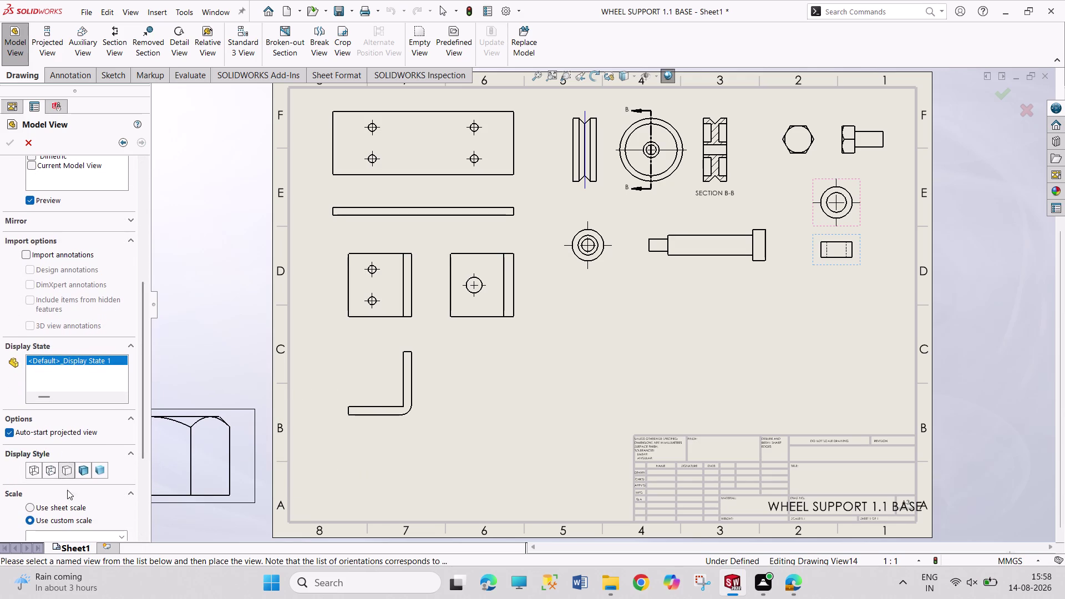
drag(140, 449, 143, 515)
click(123, 398)
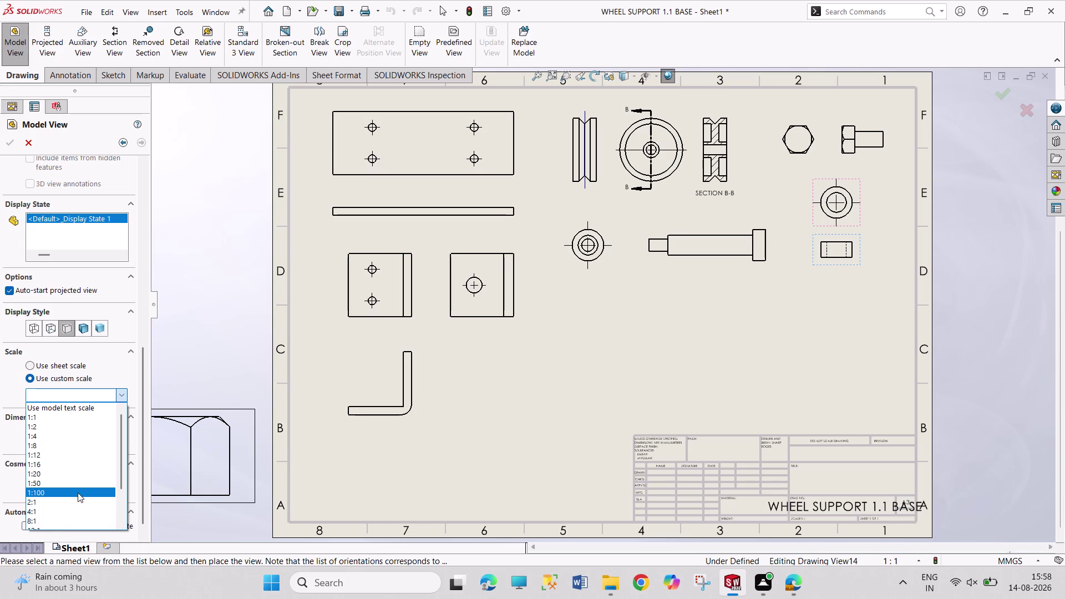
click(76, 499)
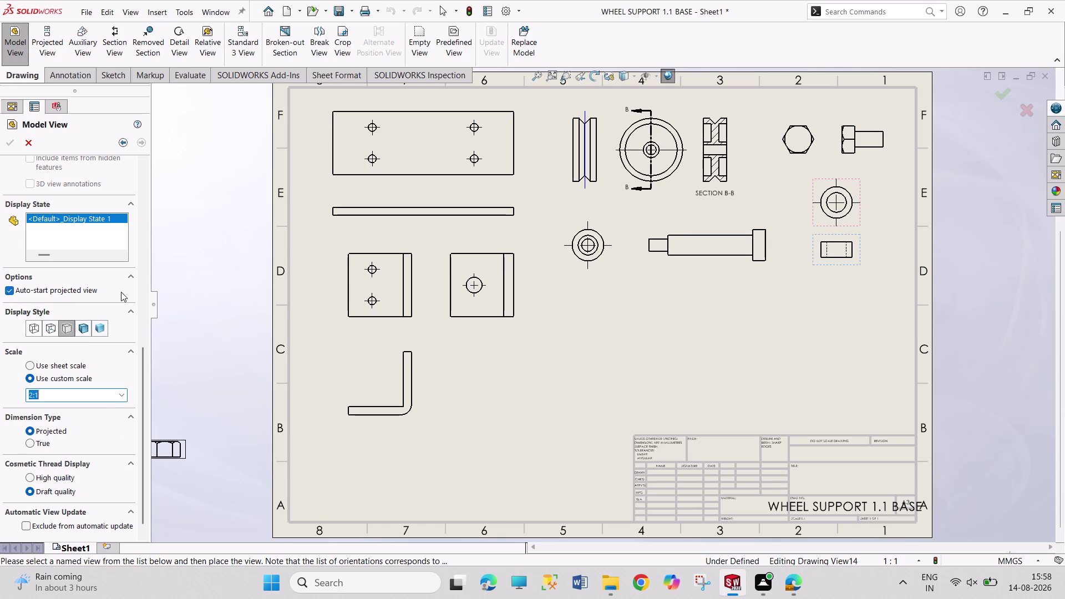
scroll(up, 3)
click(67, 241)
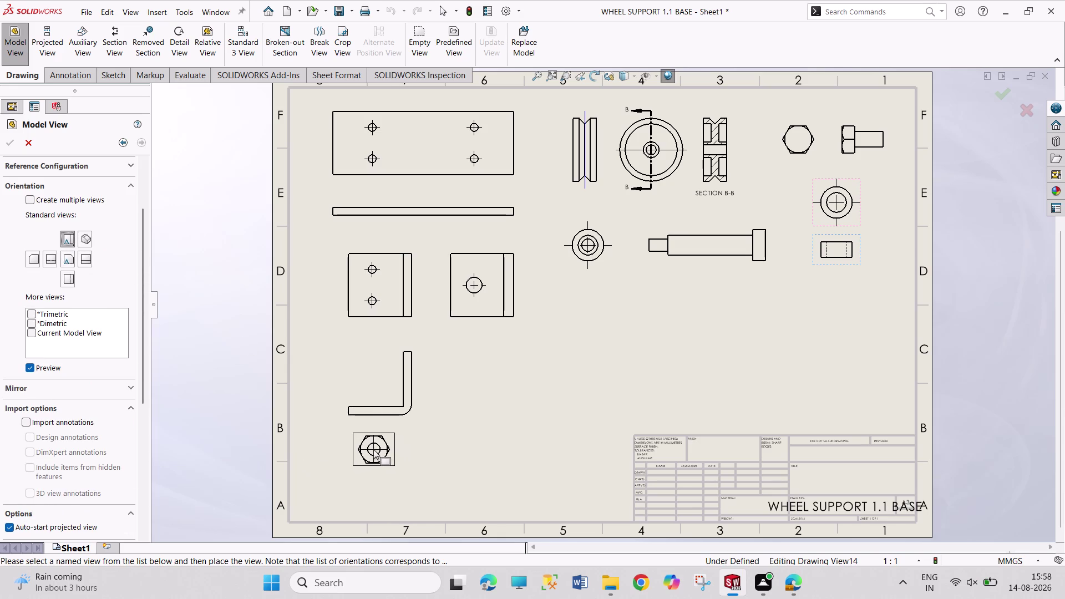
click(374, 450)
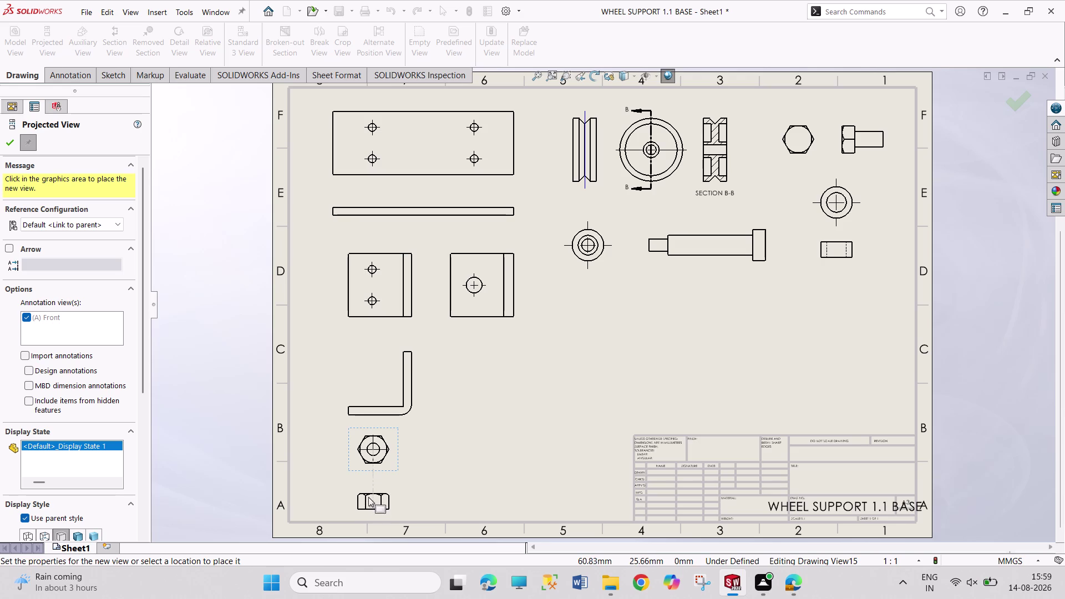
Project the nut's side view below it with Hidden Lines Visible display style.
click(369, 498)
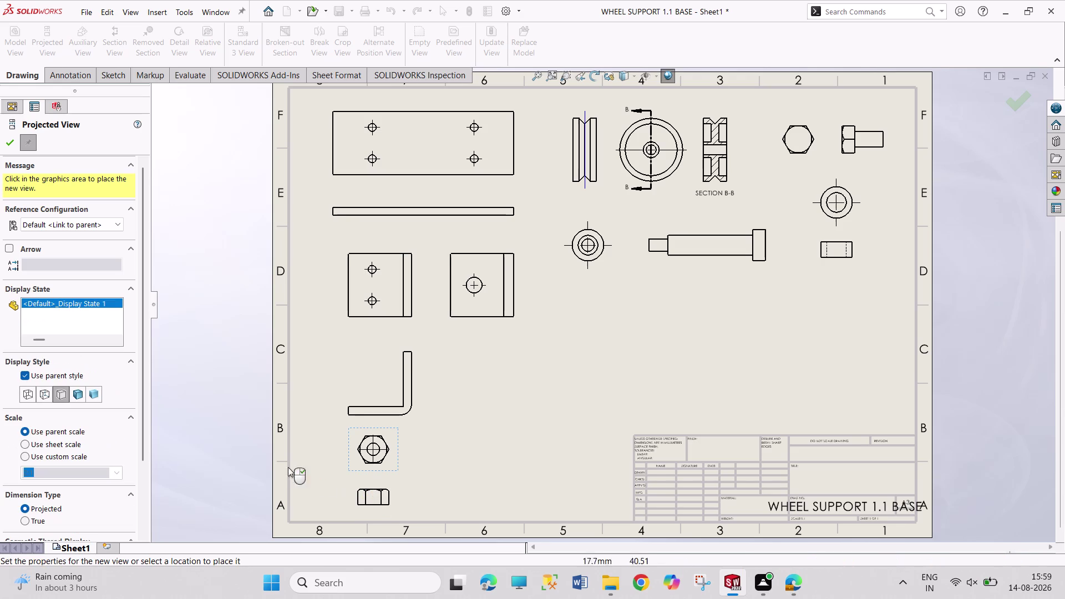
click(10, 146)
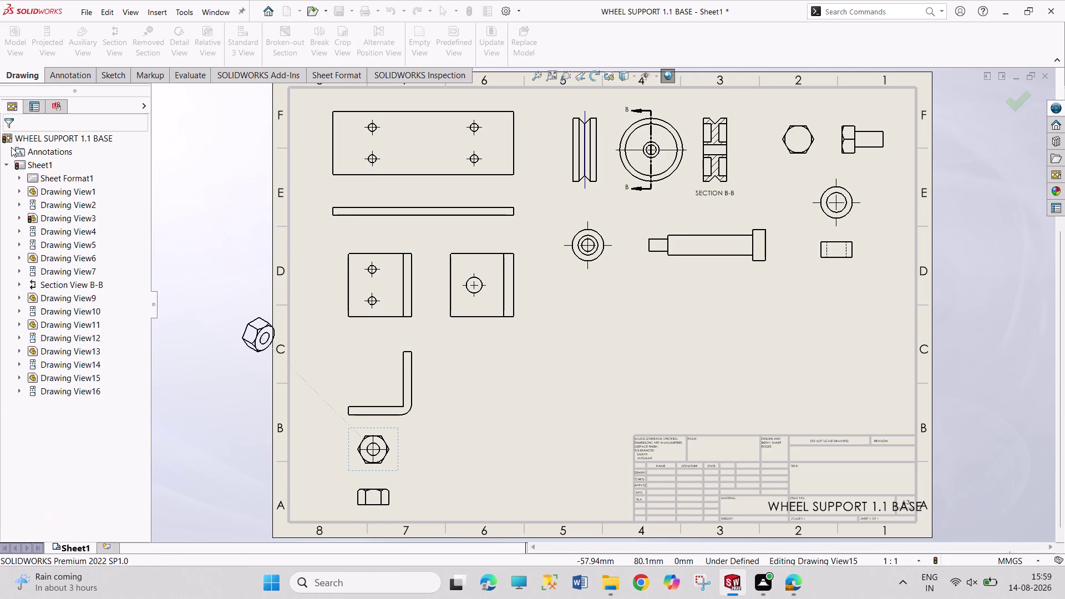
click(395, 501)
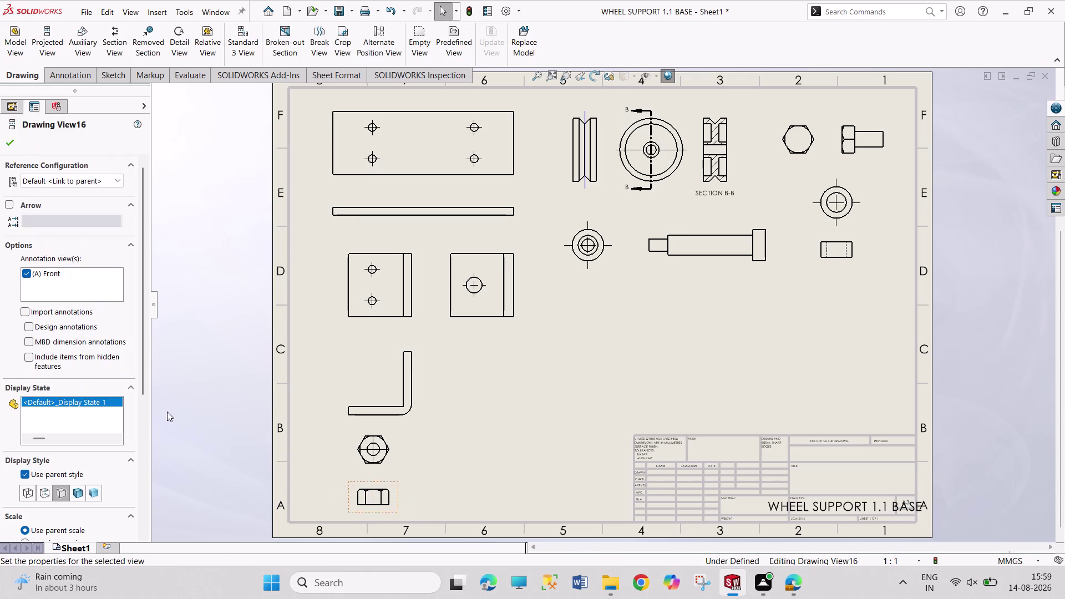
click(47, 493)
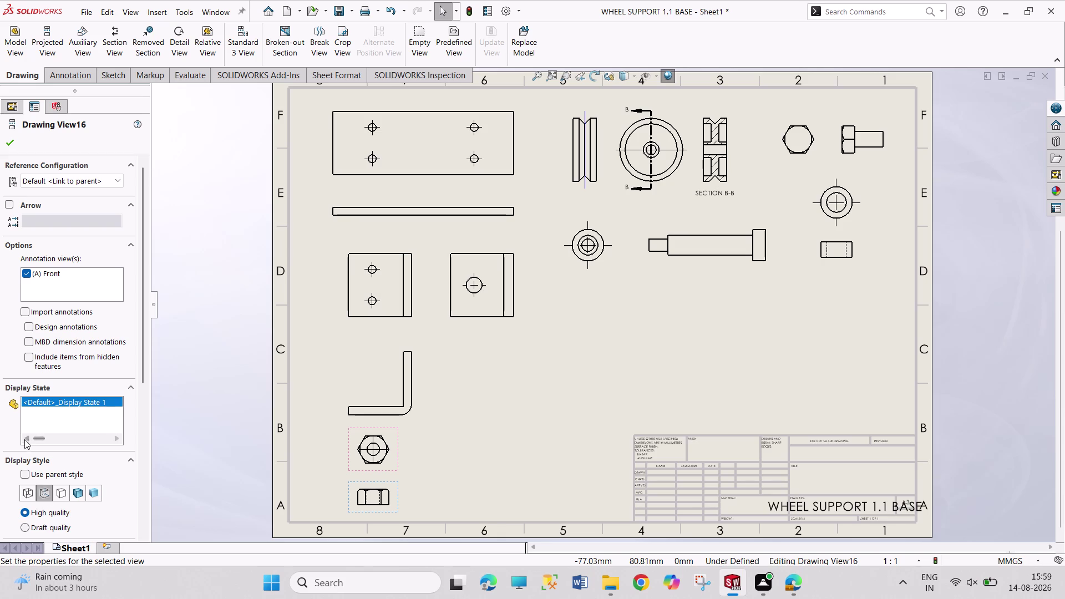
click(11, 144)
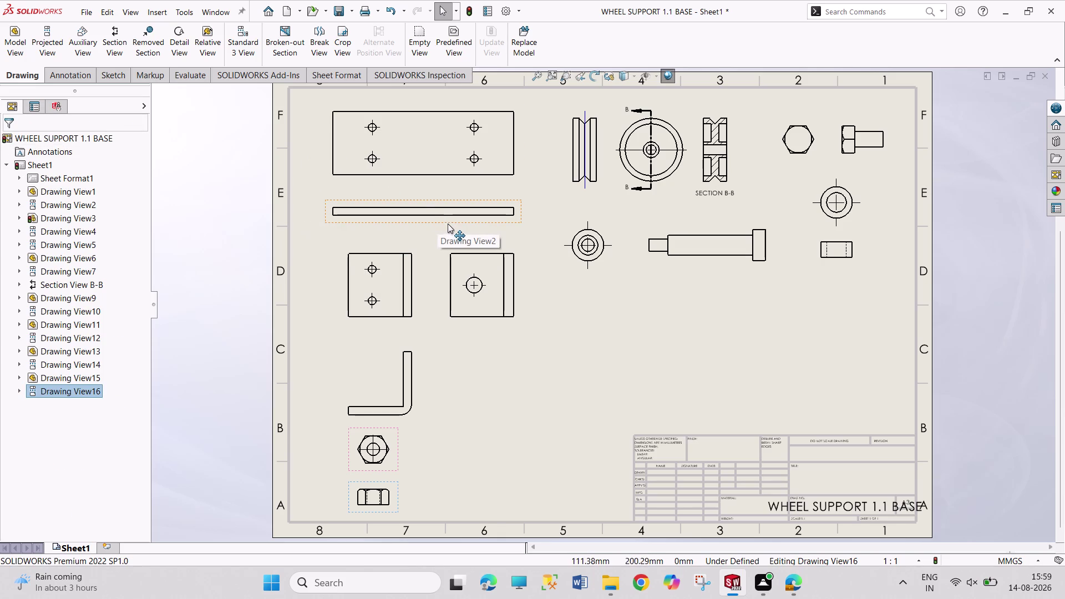
drag(448, 224, 450, 213)
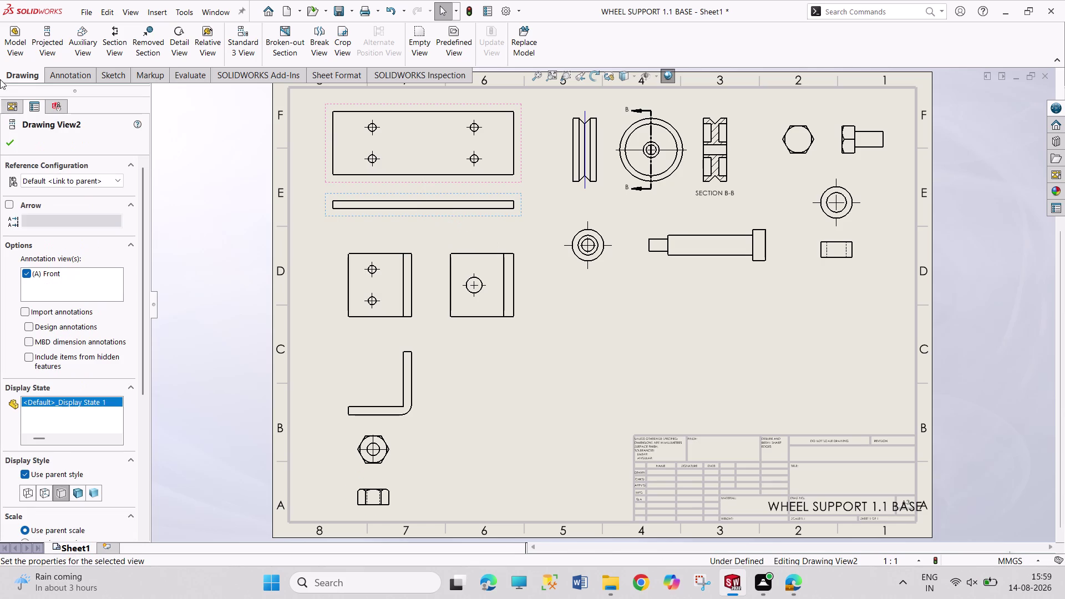
click(11, 146)
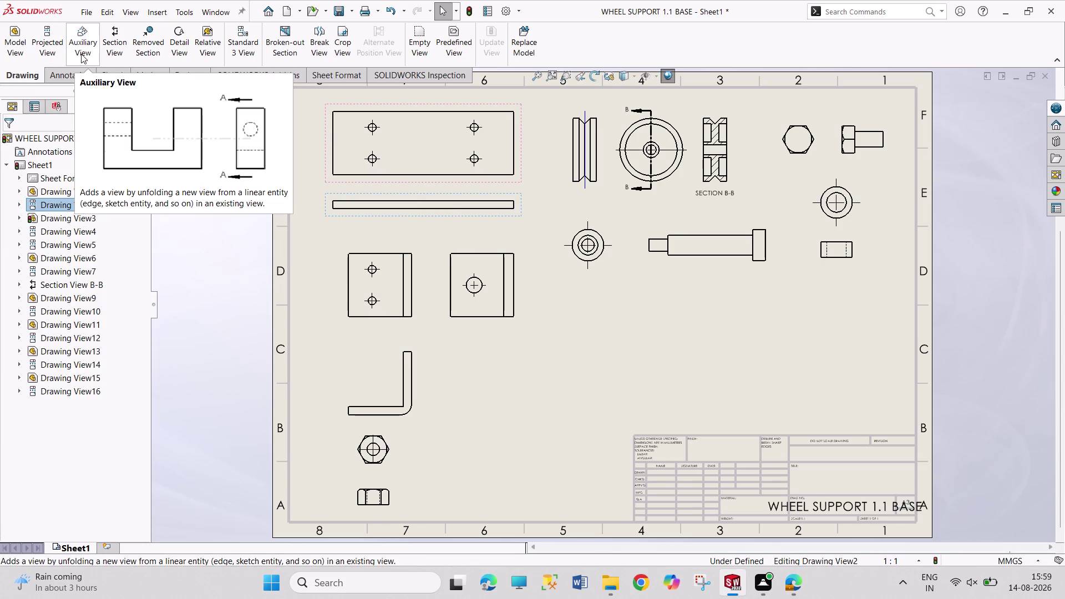
click(23, 50)
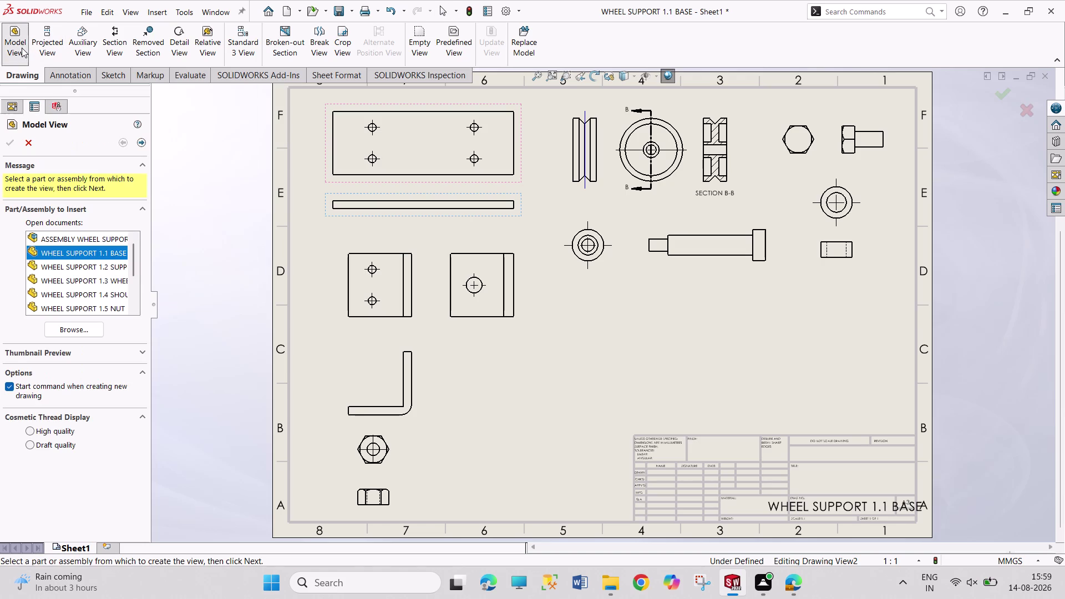
Place the washer's Front view at 2:1 scale with a projected side view below.
scroll(down, 3)
scroll(down, 3)
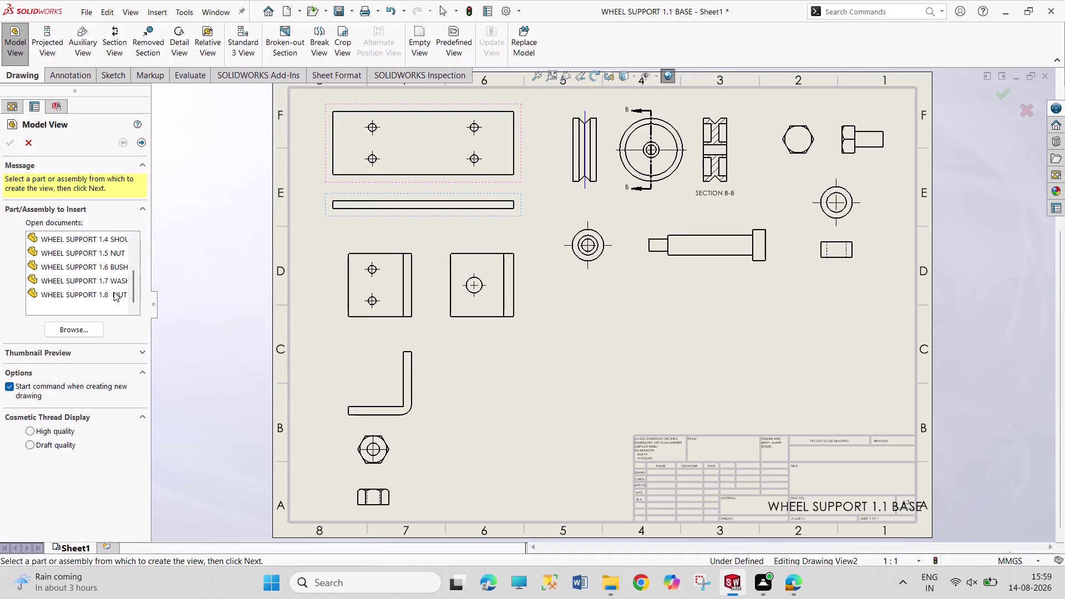
double_click(112, 284)
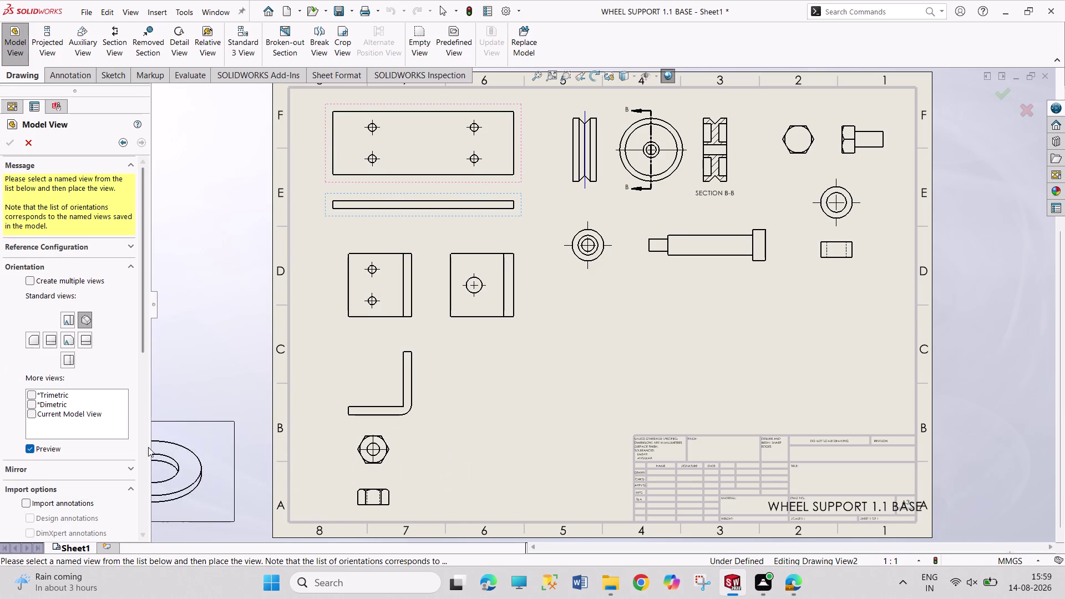
click(64, 319)
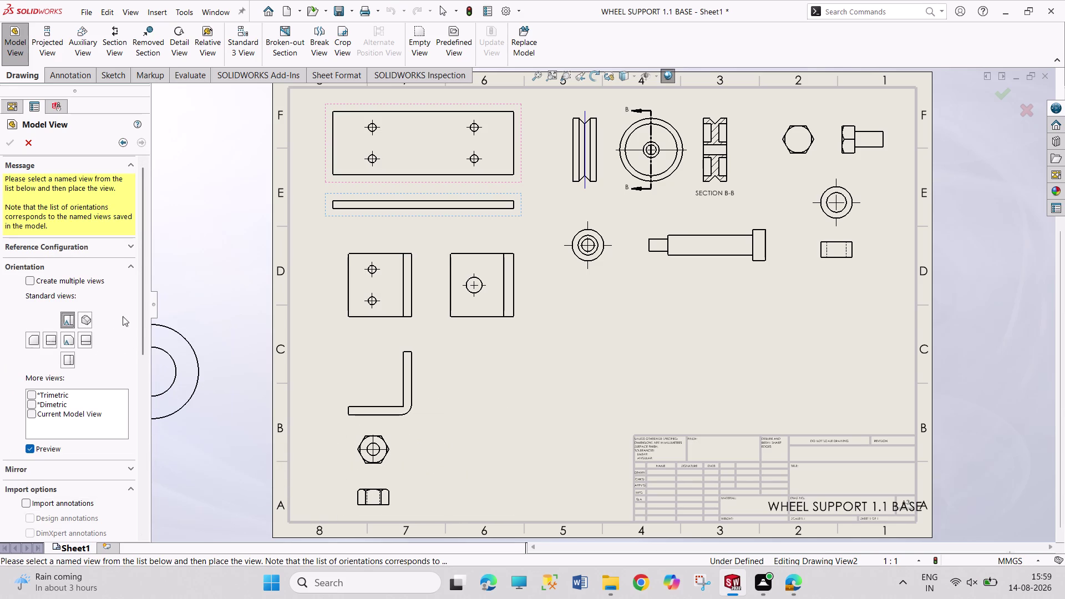
drag(141, 323, 148, 503)
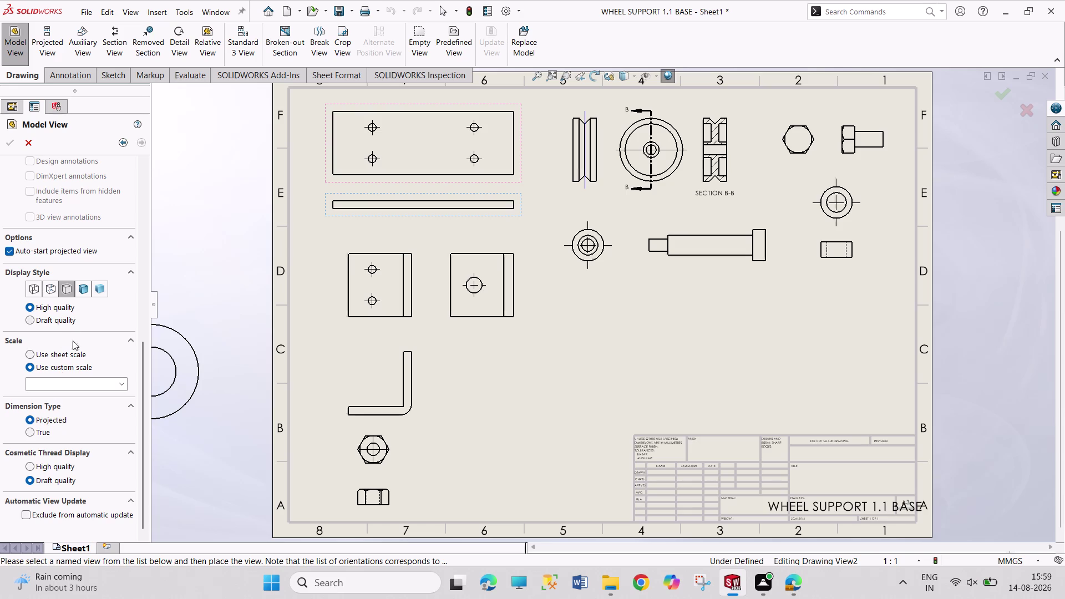
click(122, 384)
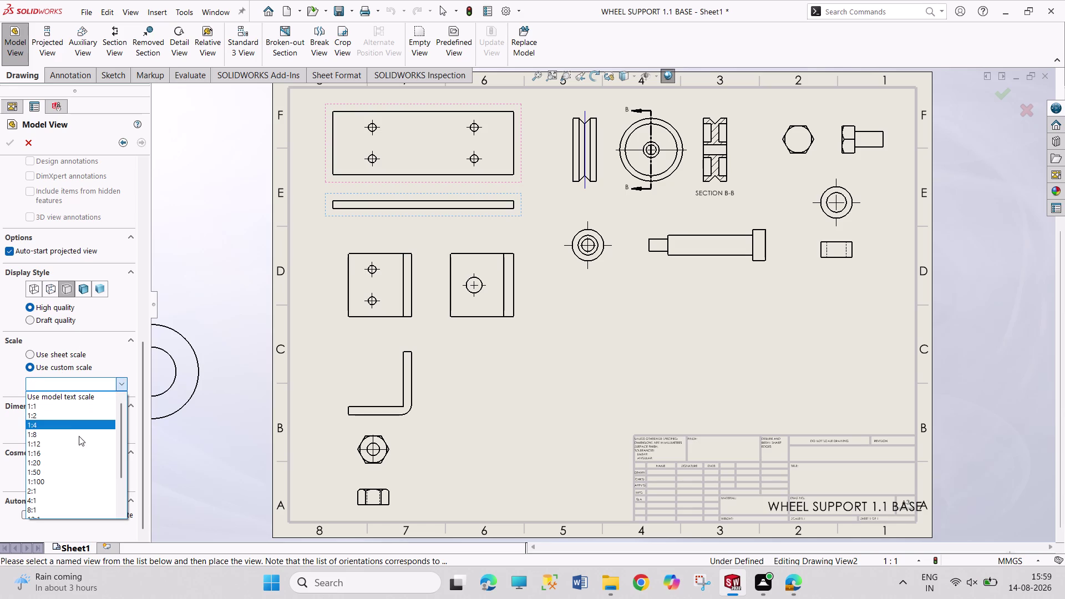
click(82, 489)
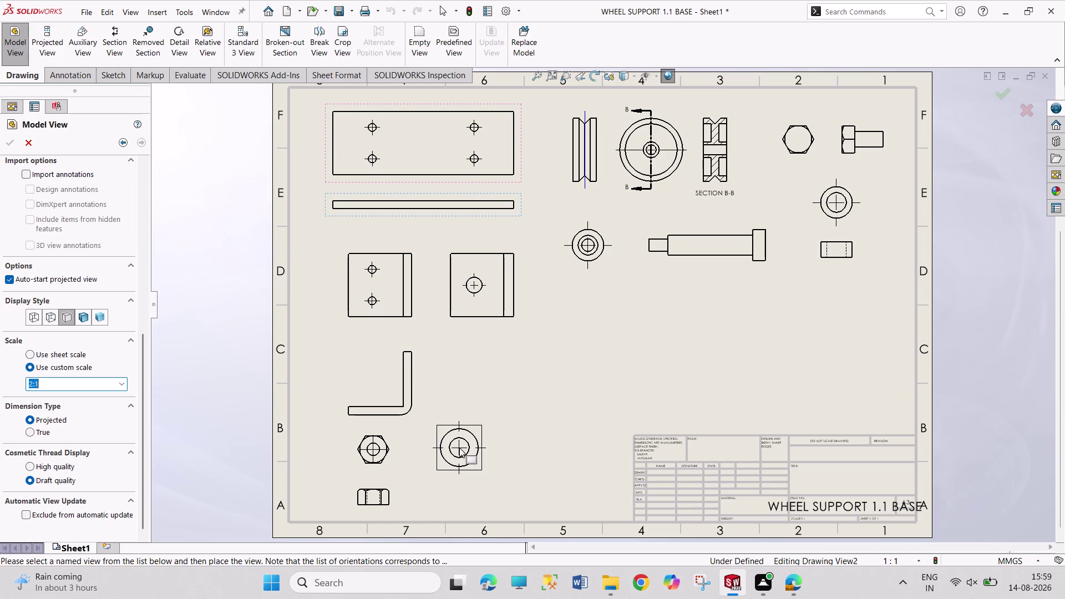
click(459, 448)
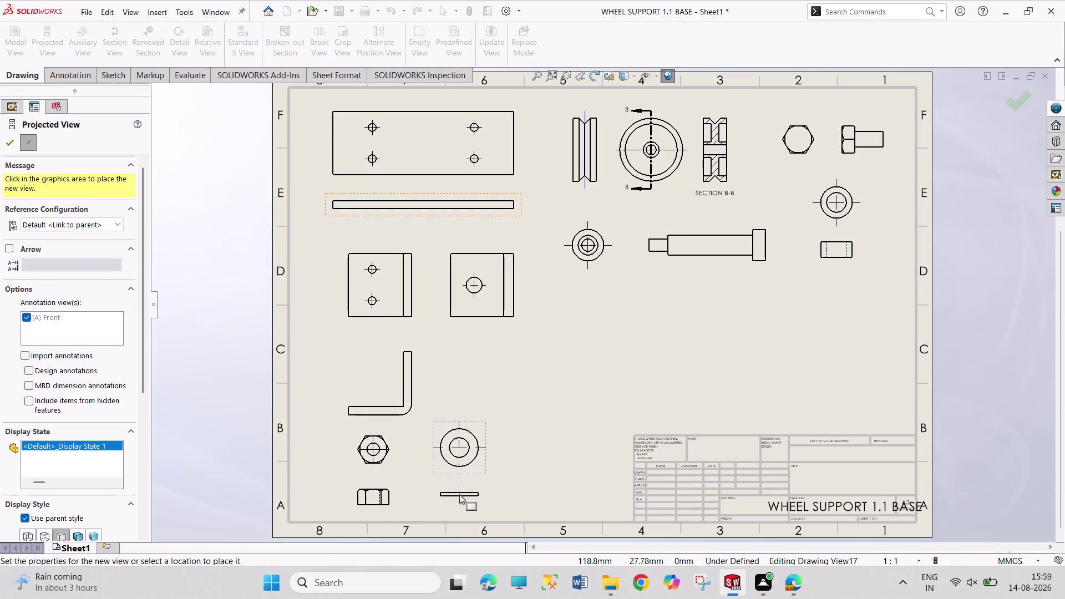
click(460, 494)
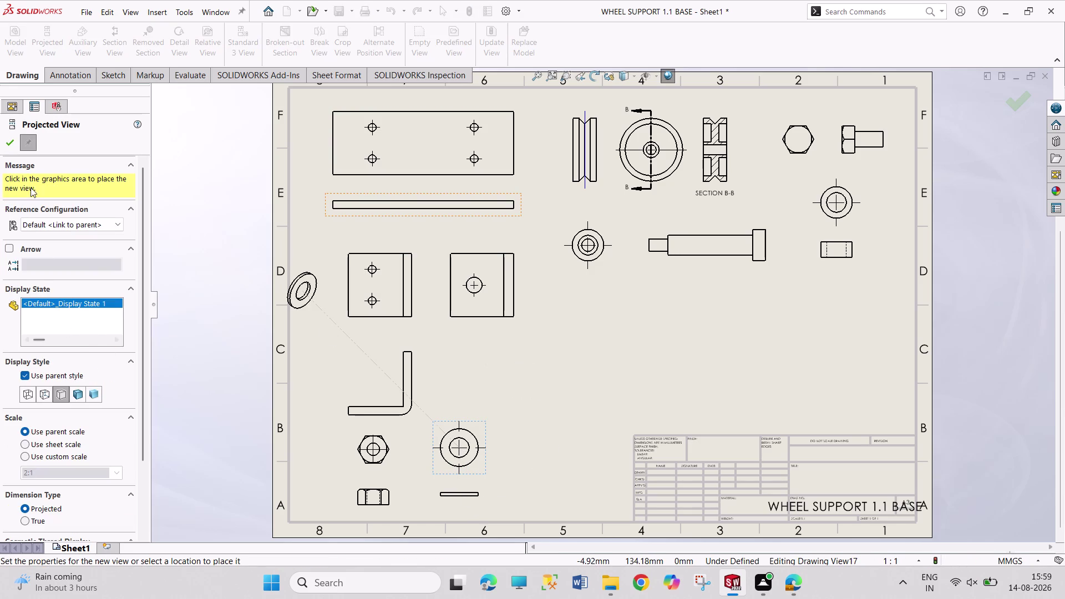
click(5, 141)
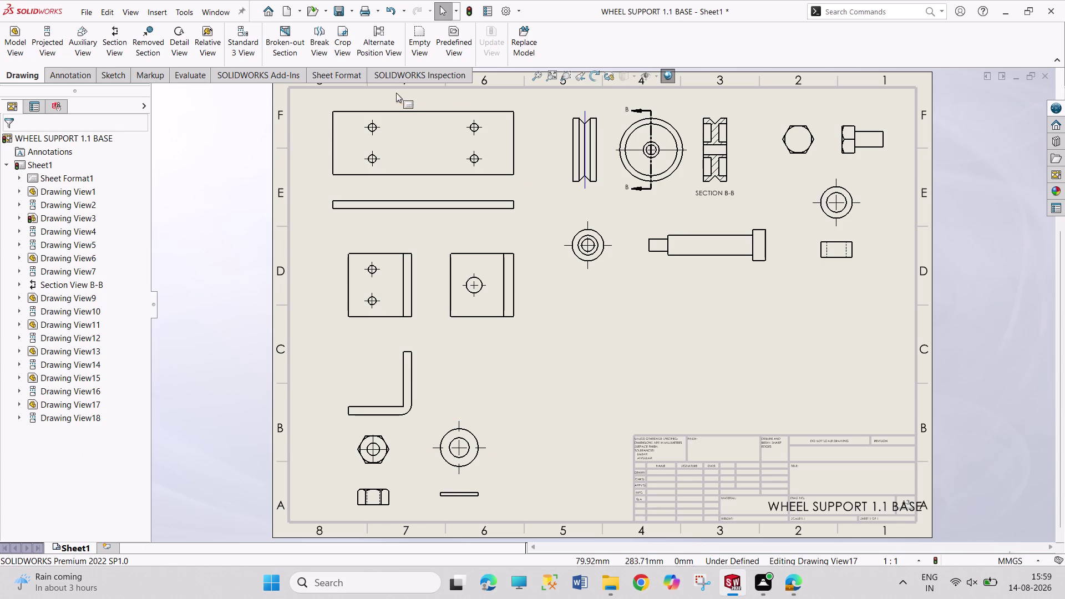
click(24, 43)
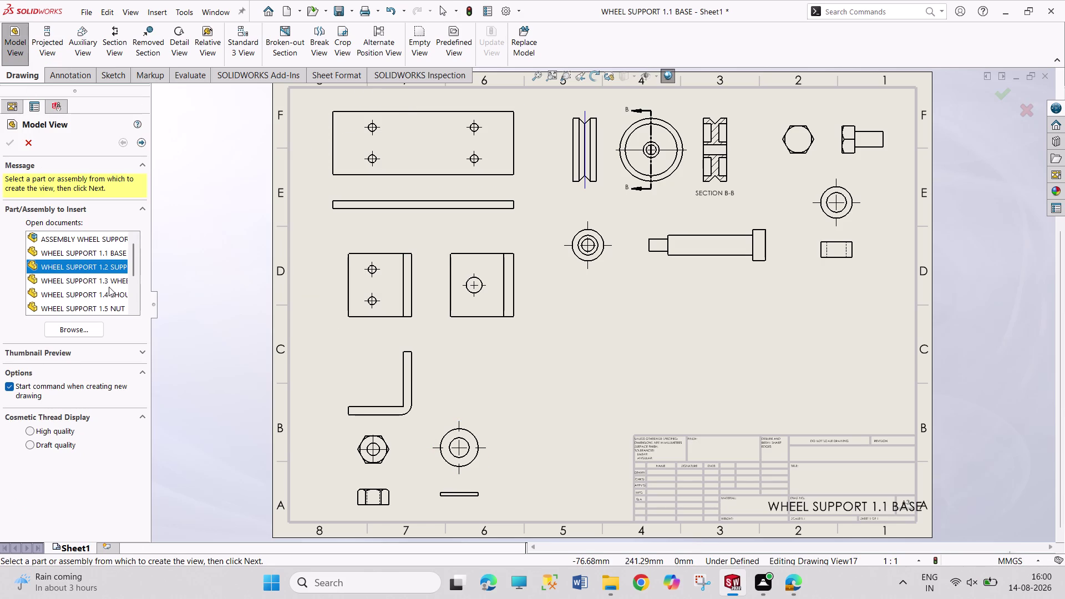
Place a dimetric view of the wheel support assembly at 1:1 at the lower right.
scroll(up, 3)
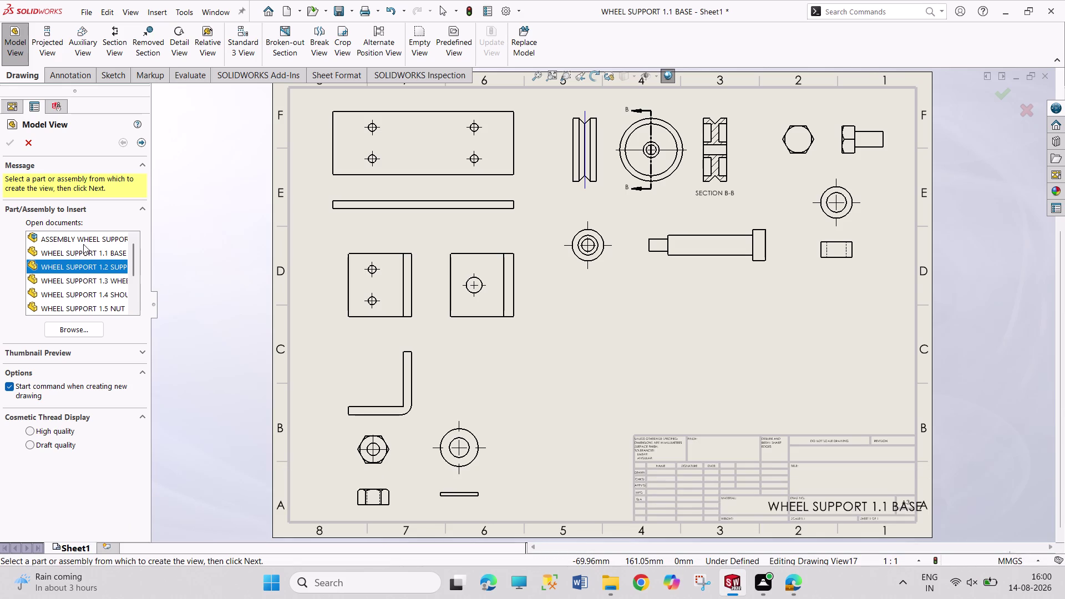
double_click(85, 240)
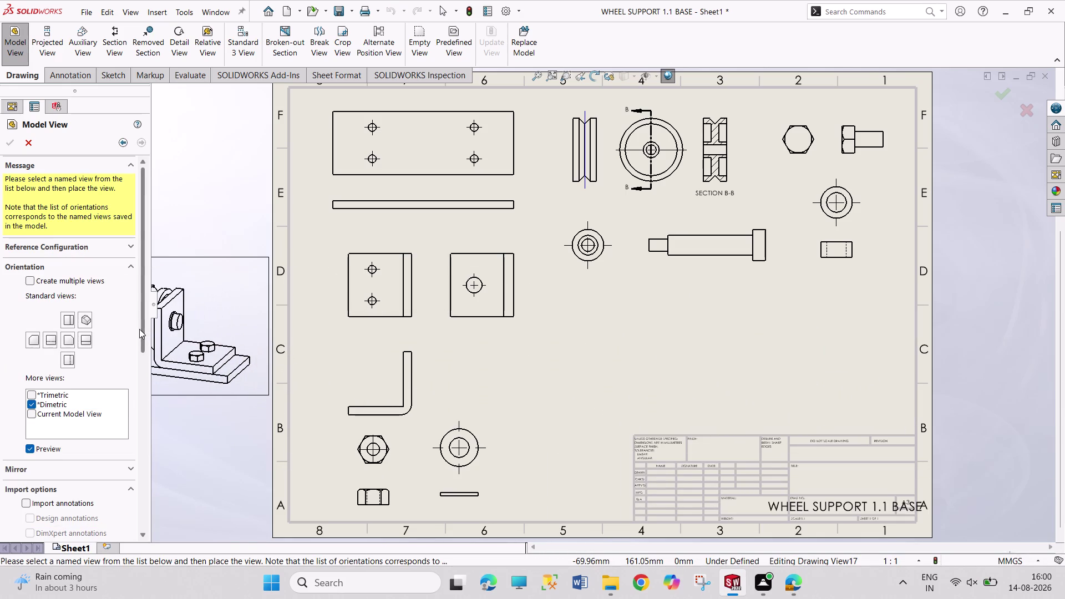
drag(140, 329, 139, 455)
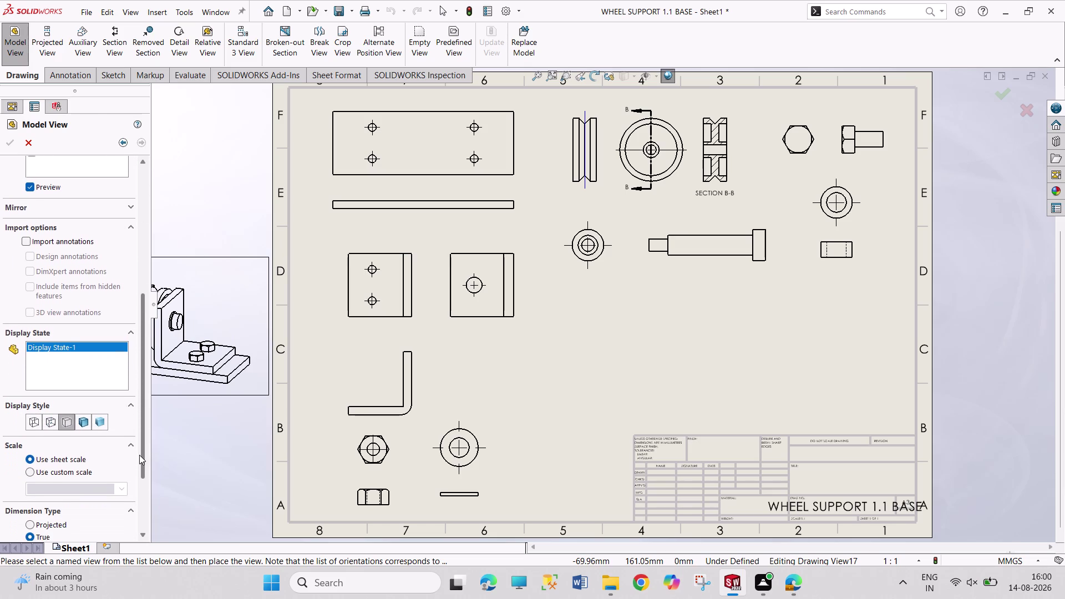
drag(139, 455, 139, 456)
click(70, 471)
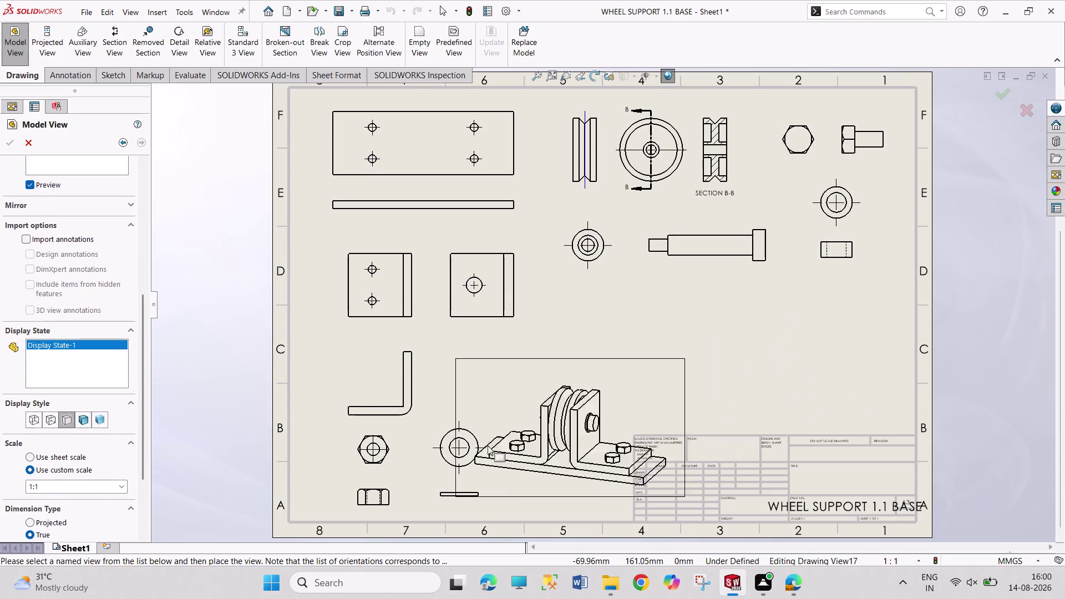
click(125, 489)
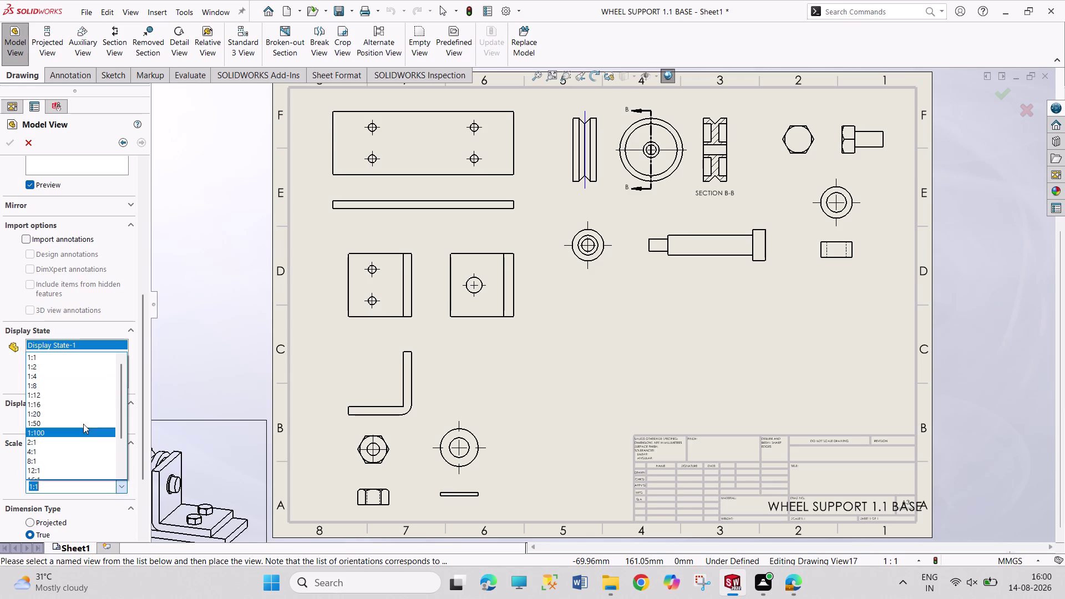
click(68, 357)
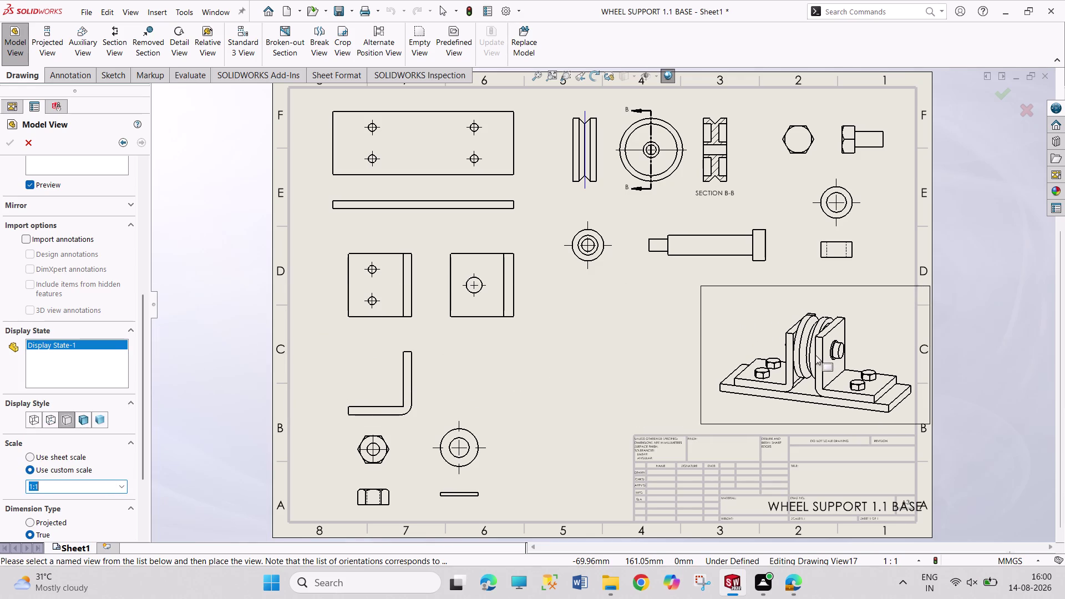
click(813, 359)
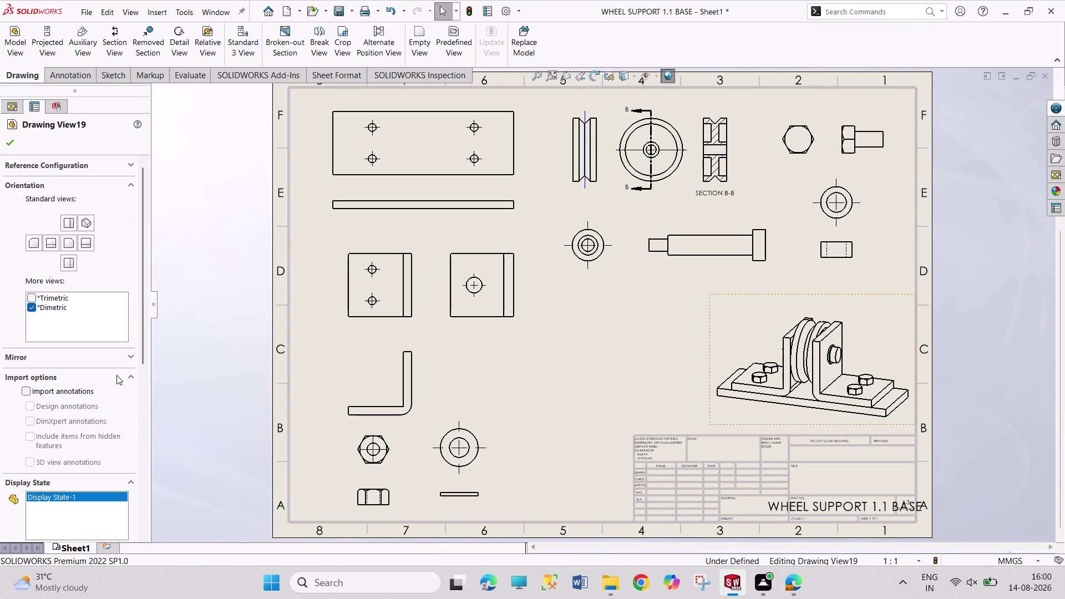
Set the assembly view display style to Shaded With Edges and confirm.
drag(143, 314, 155, 422)
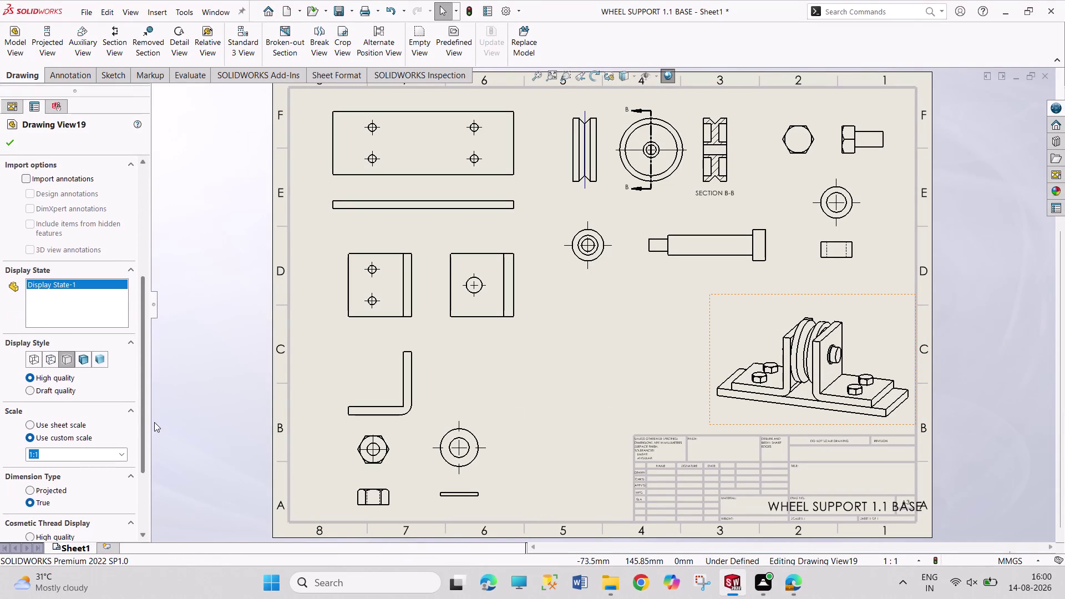
drag(155, 422, 154, 423)
click(87, 355)
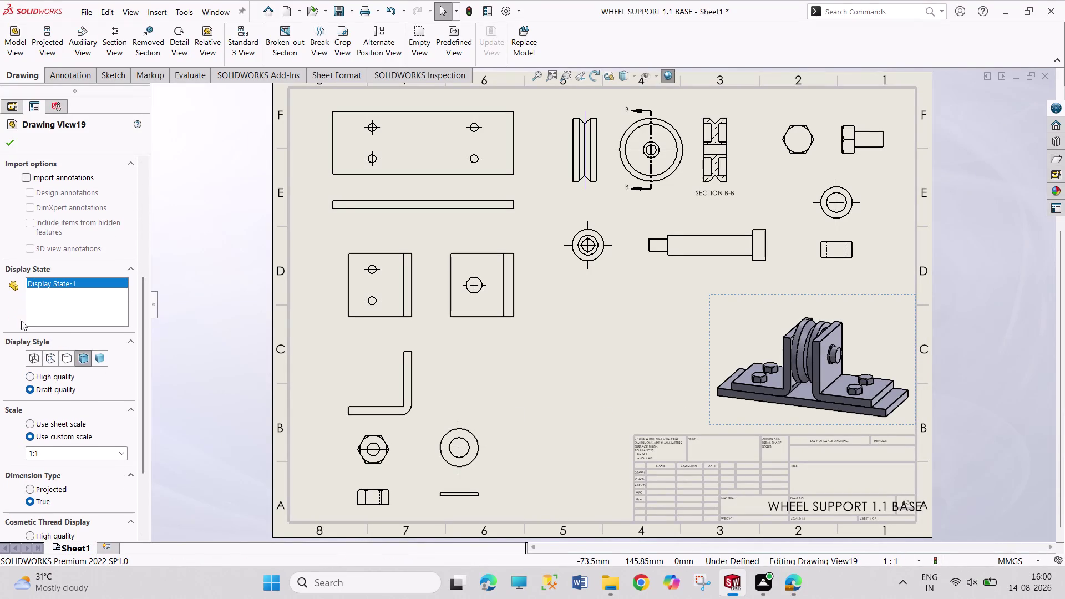
click(15, 148)
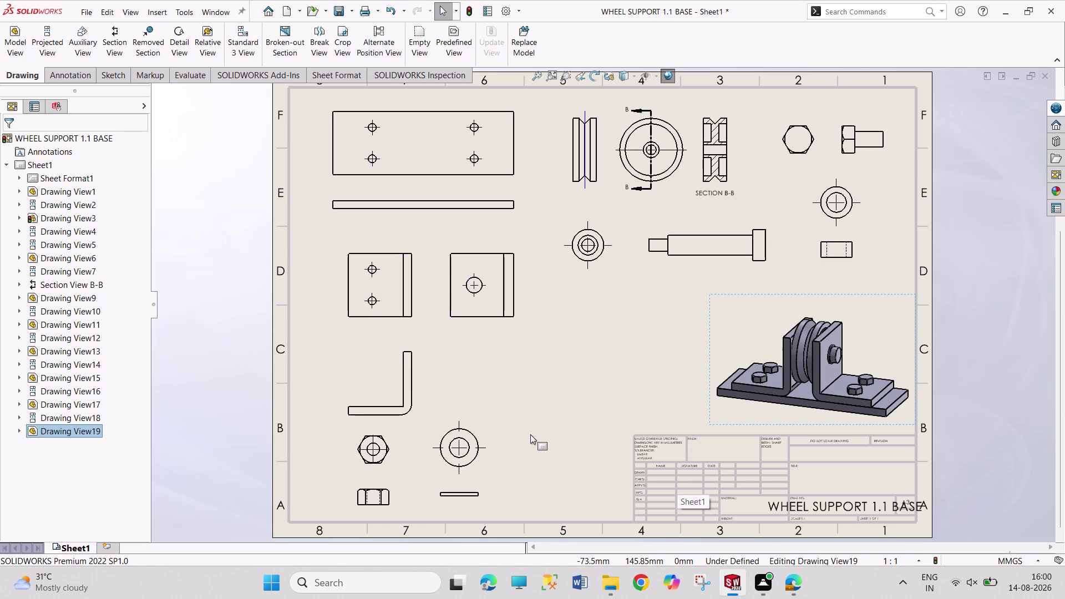
Zoom the drawing sheet, then switch to the Wheel Support Assembly PDF in Edge.
scroll(up, 3)
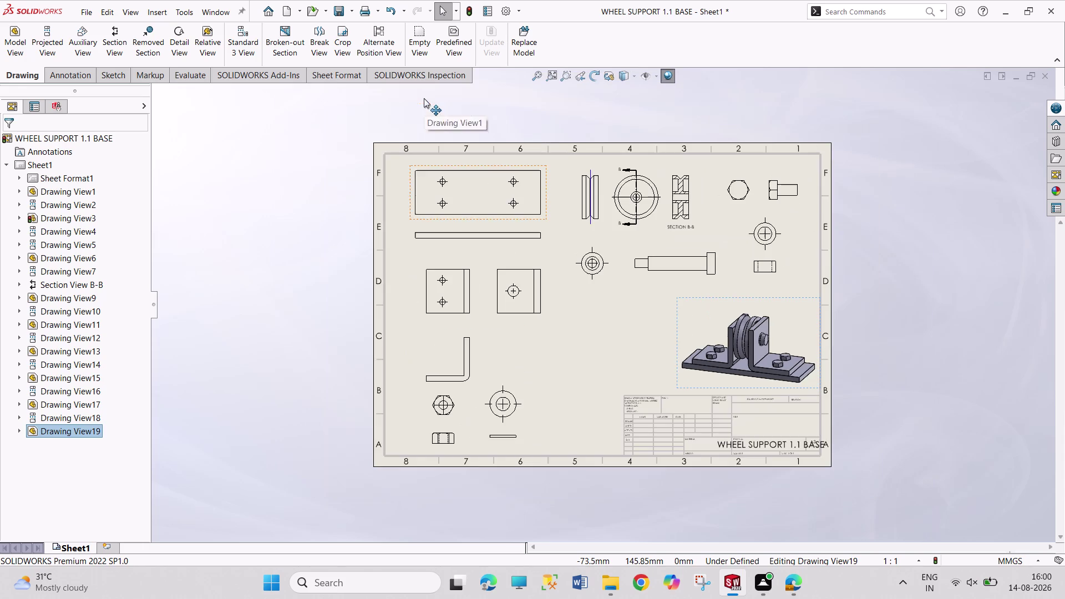
scroll(down, 3)
scroll(down, 3)
scroll(down, 3)
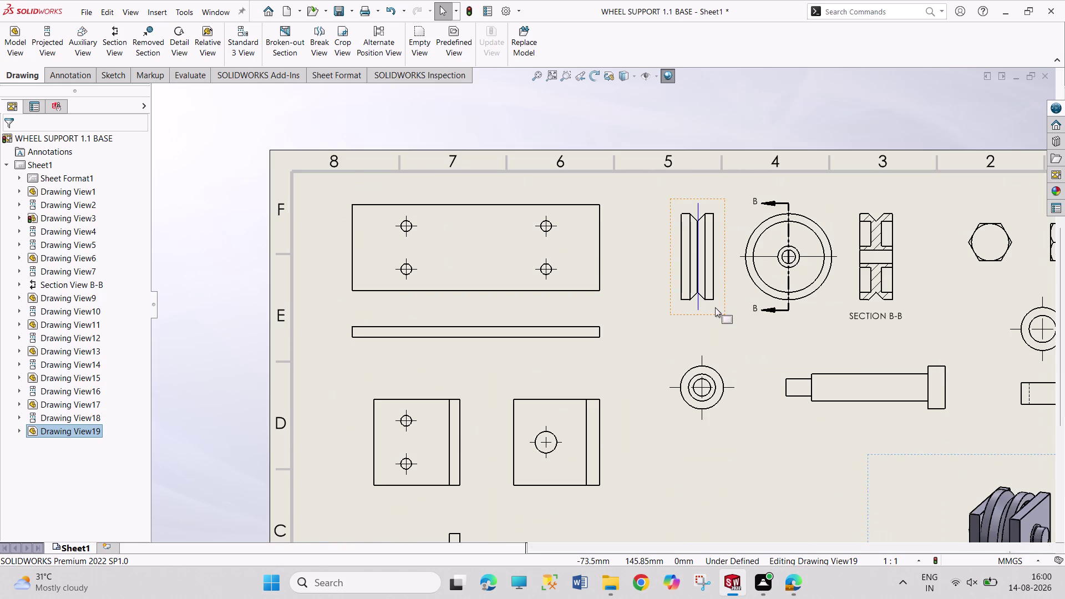
scroll(down, 3)
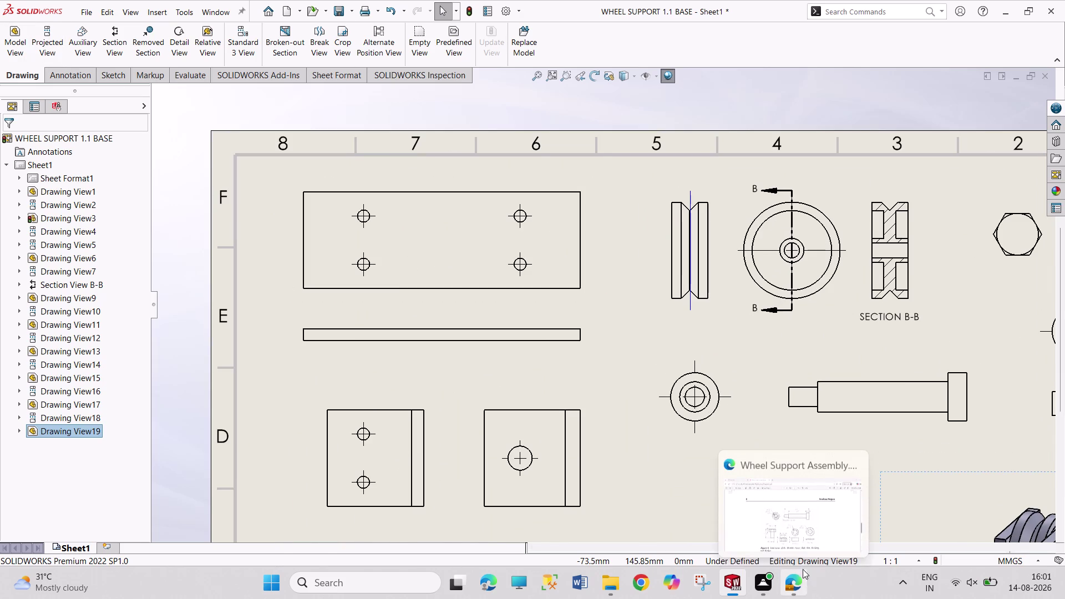
click(797, 529)
Scroll through the PDF's hardware dimensions page, then return to the SOLIDWORKS drawing.
scroll(up, 3)
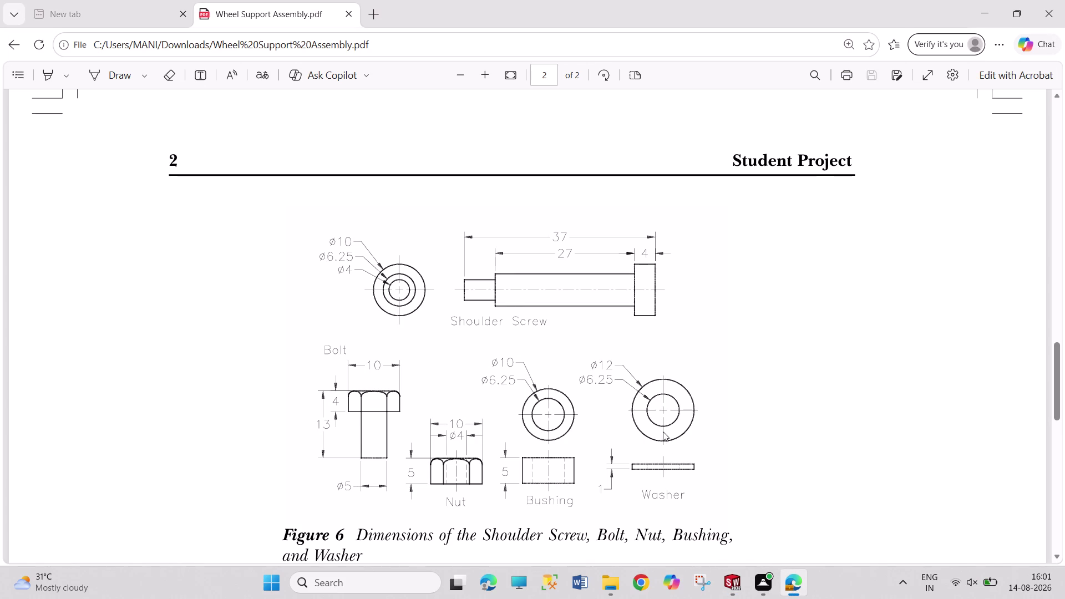
scroll(up, 3)
scroll(up, 3)
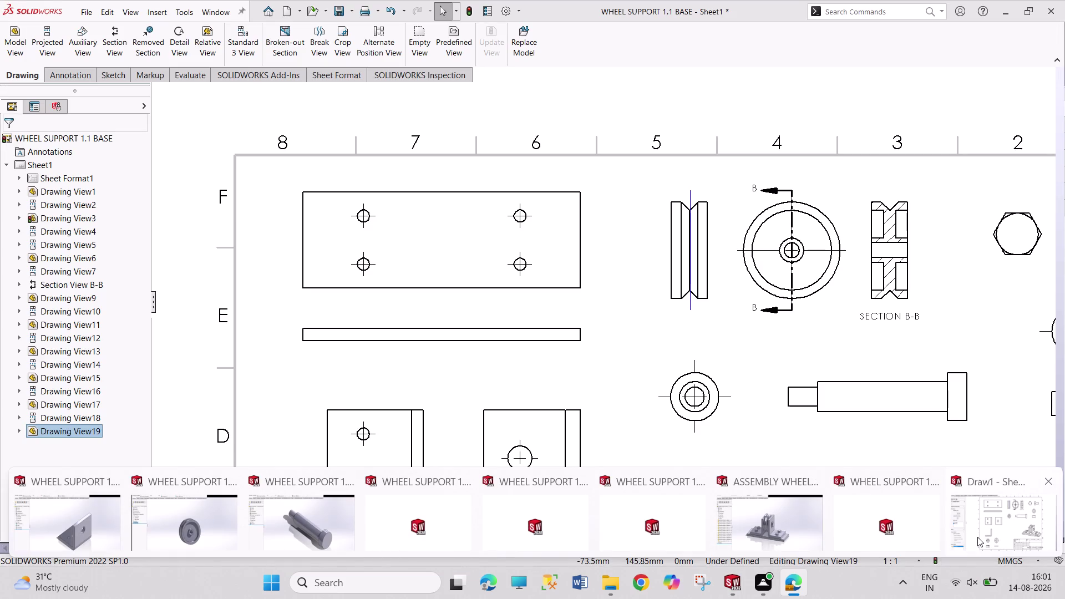
click(977, 537)
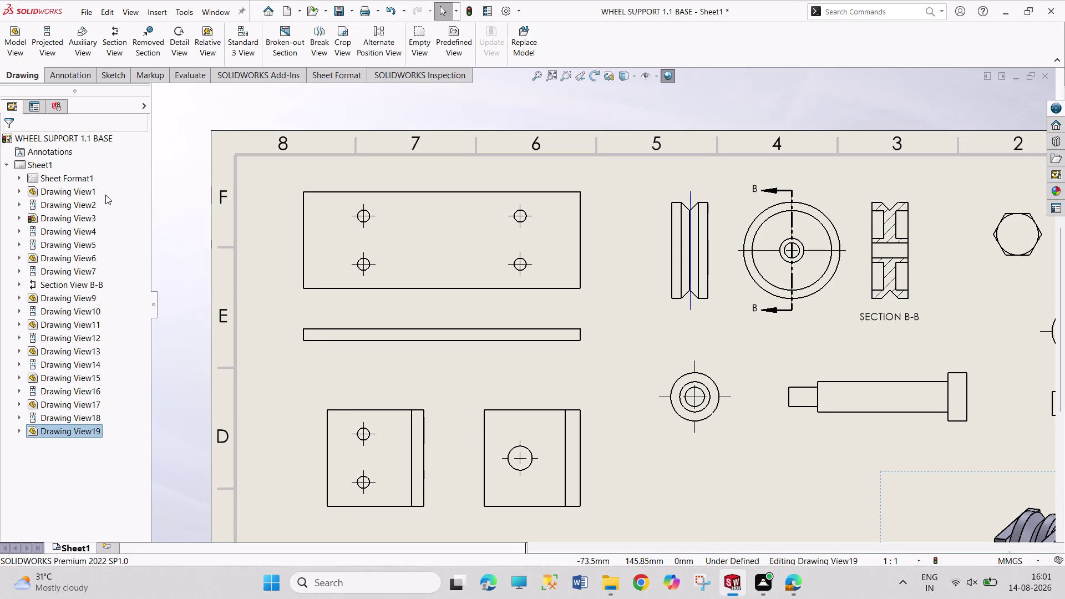
Dimension the plate's 115 overall length above the plate view.
click(72, 71)
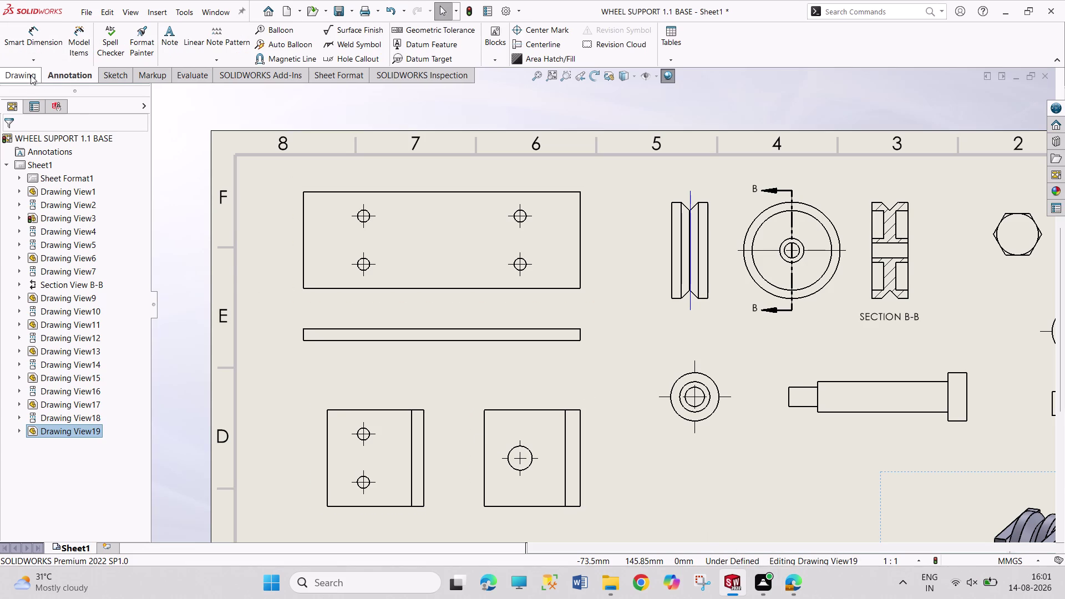
click(39, 46)
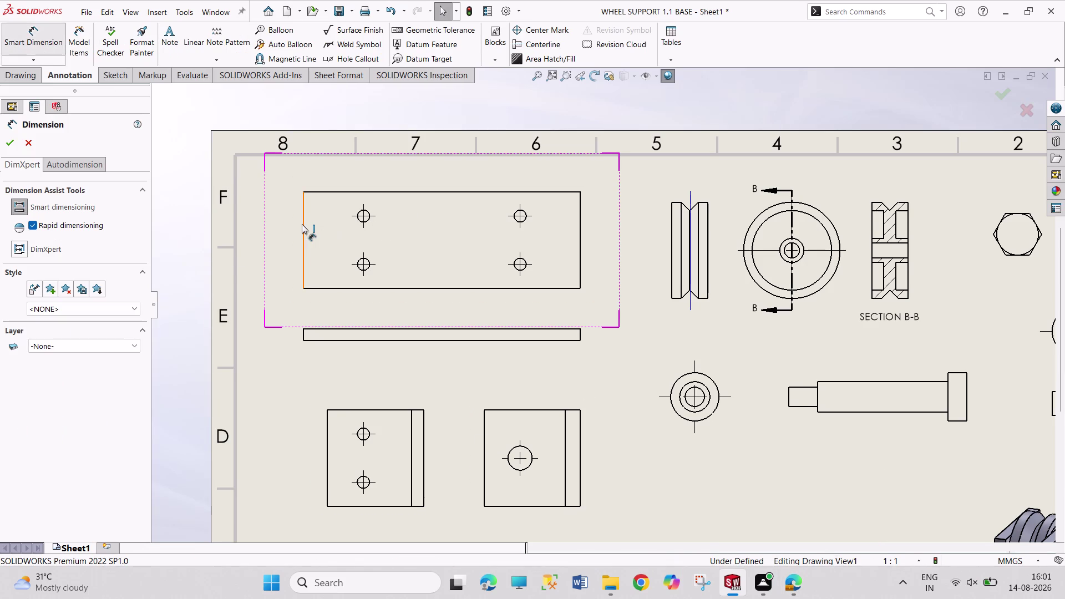
click(304, 224)
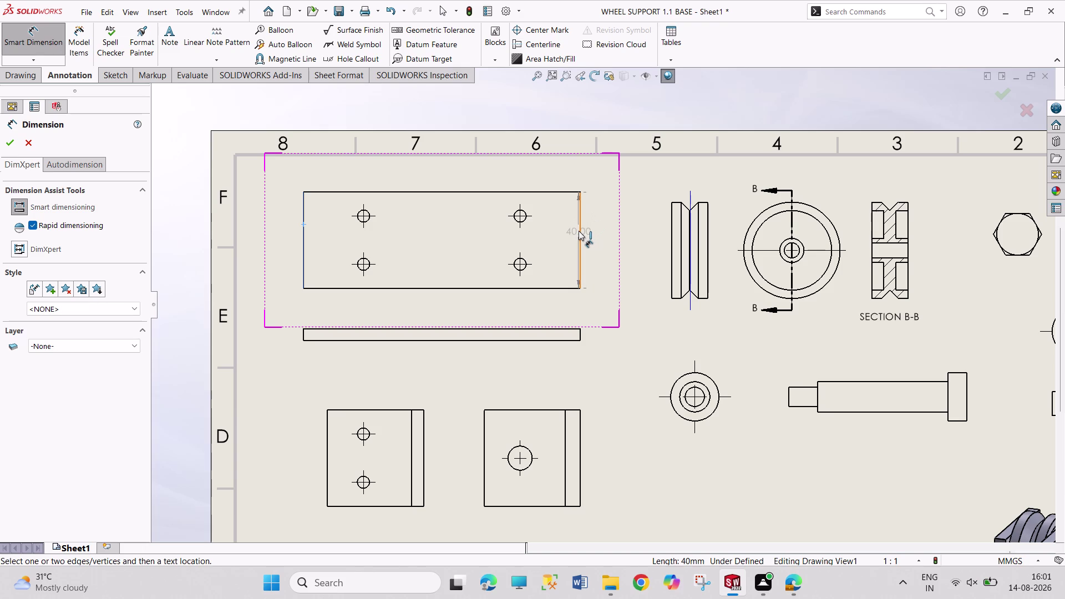
click(578, 231)
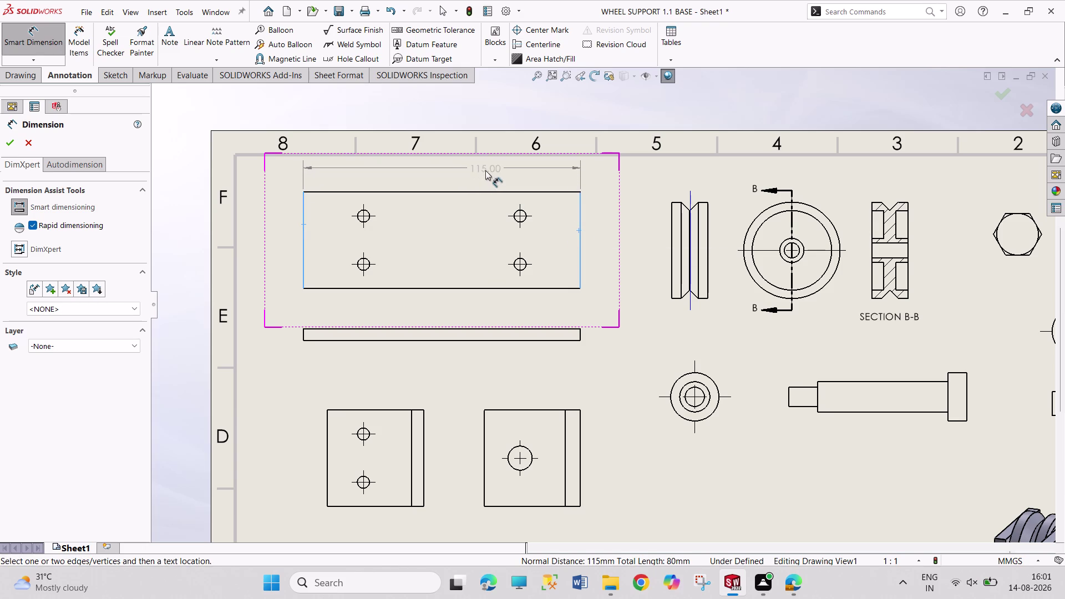
click(490, 168)
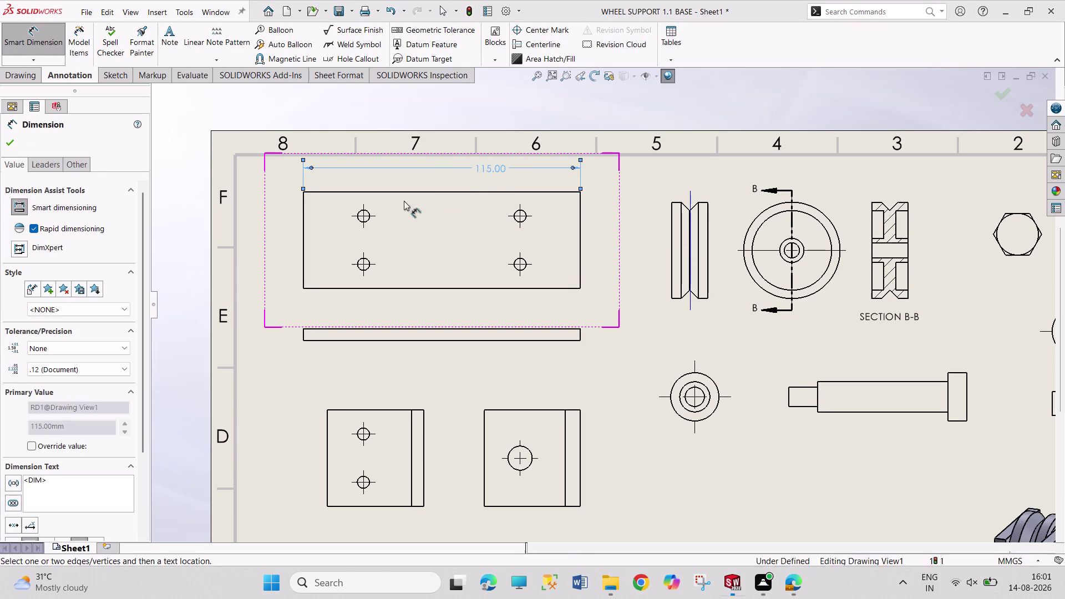
Add the 25 left-edge-to-hole offset and a dimension between the two left holes.
click(364, 222)
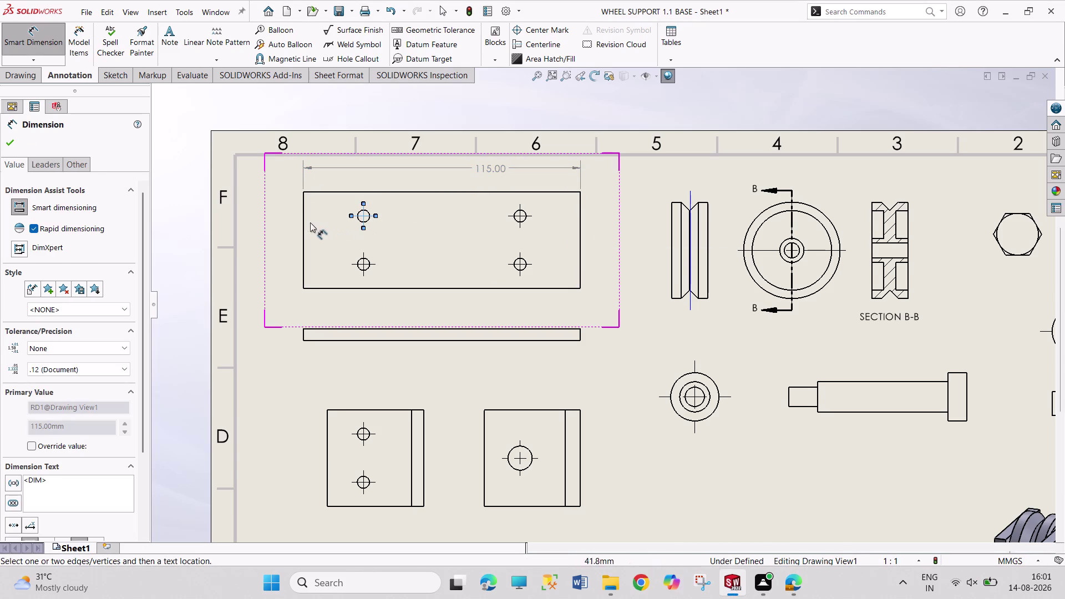
click(304, 223)
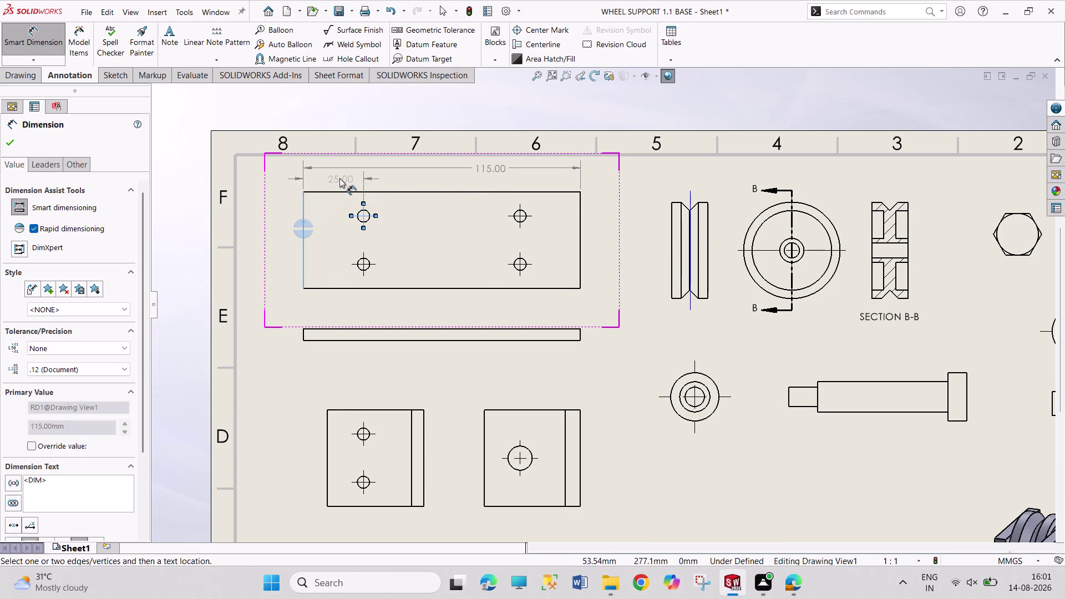
click(338, 179)
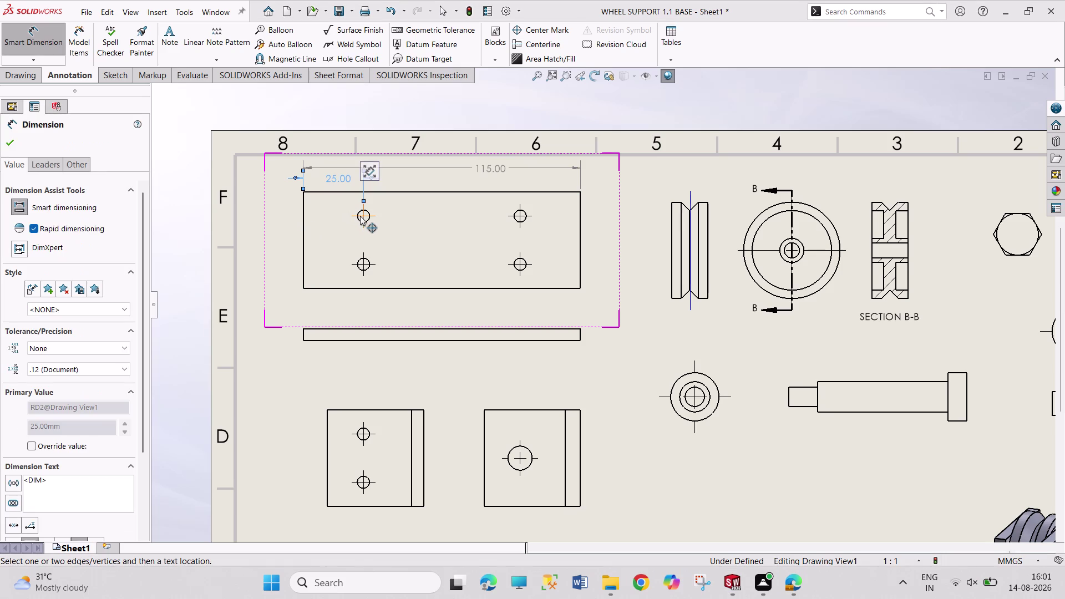
click(364, 216)
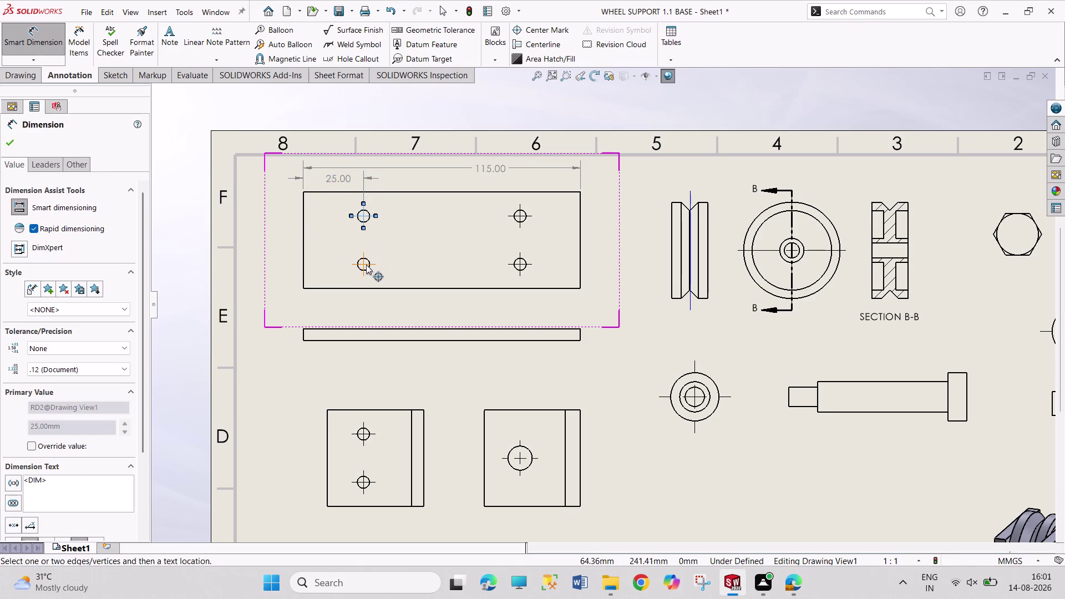
click(366, 265)
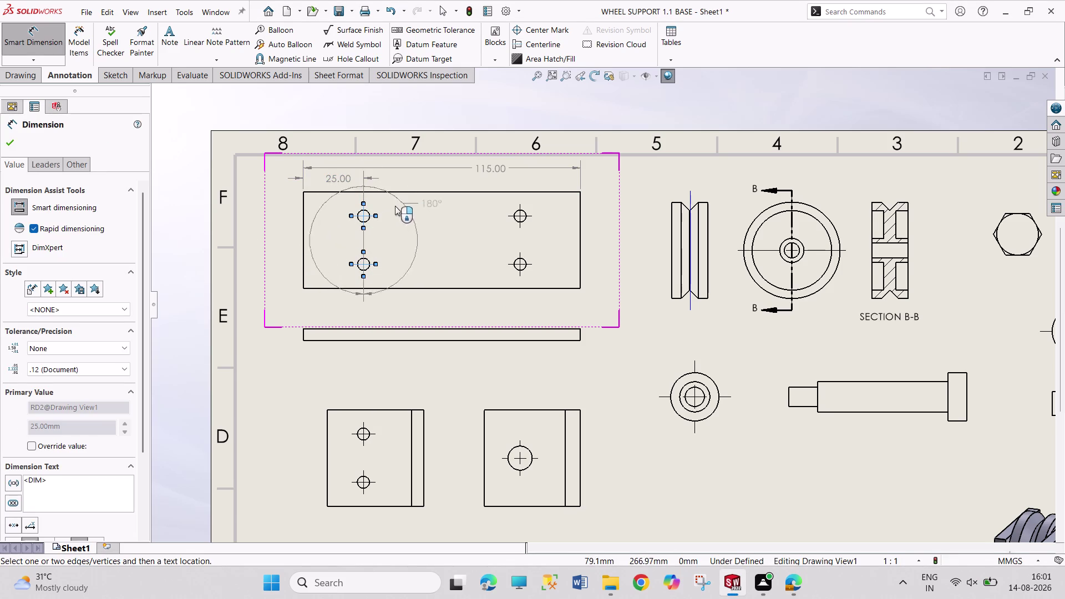
click(521, 216)
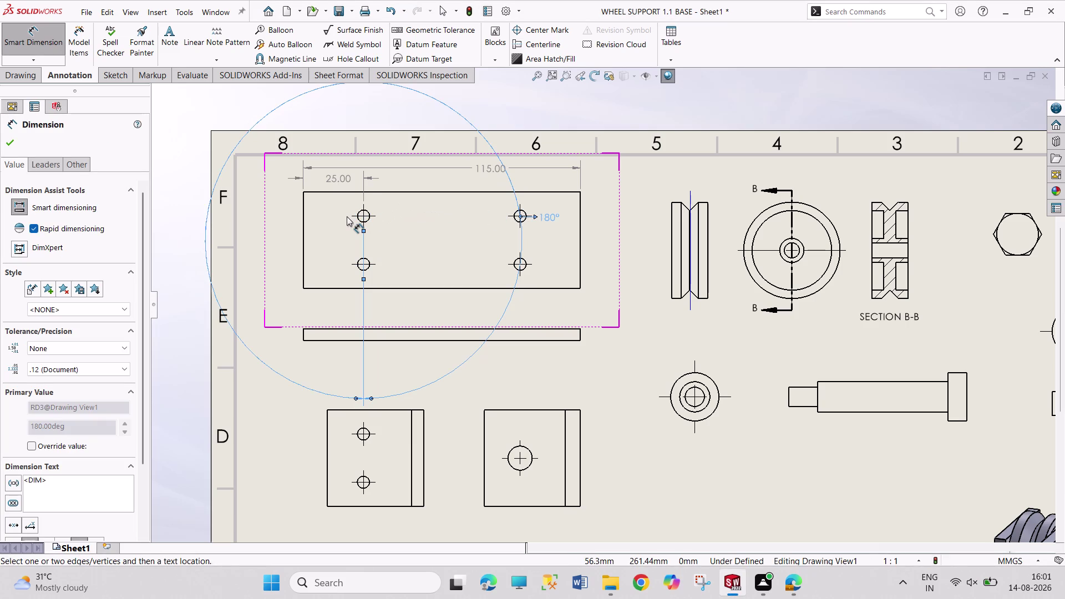
Exit dimensioning, undo the stray 180° angle dimension and drag a dimension.
key(Escape)
key(Escape)
key(Escape)
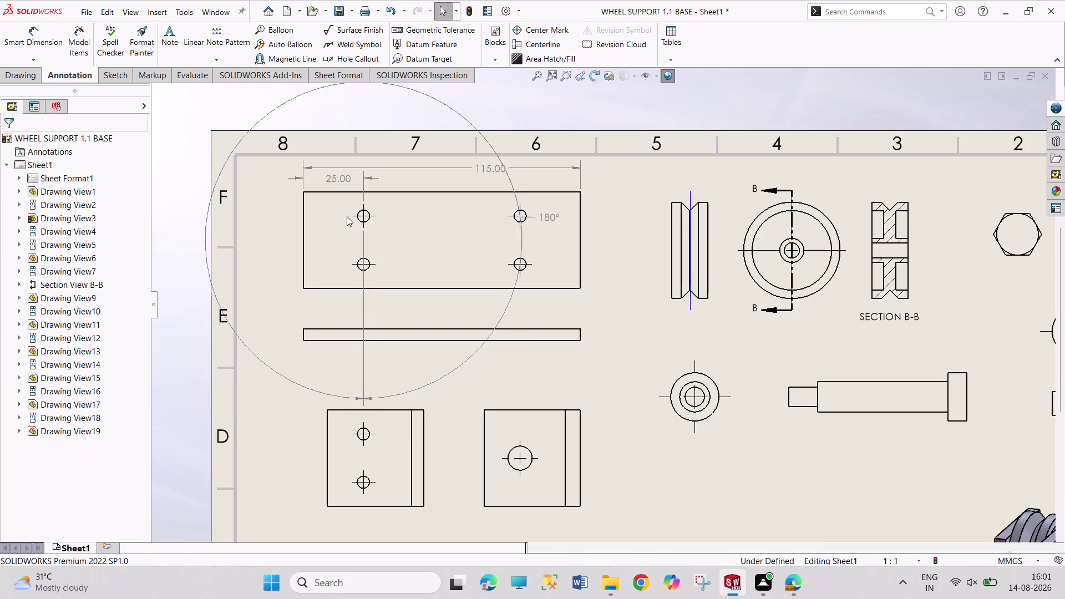
key(ctrl+z)
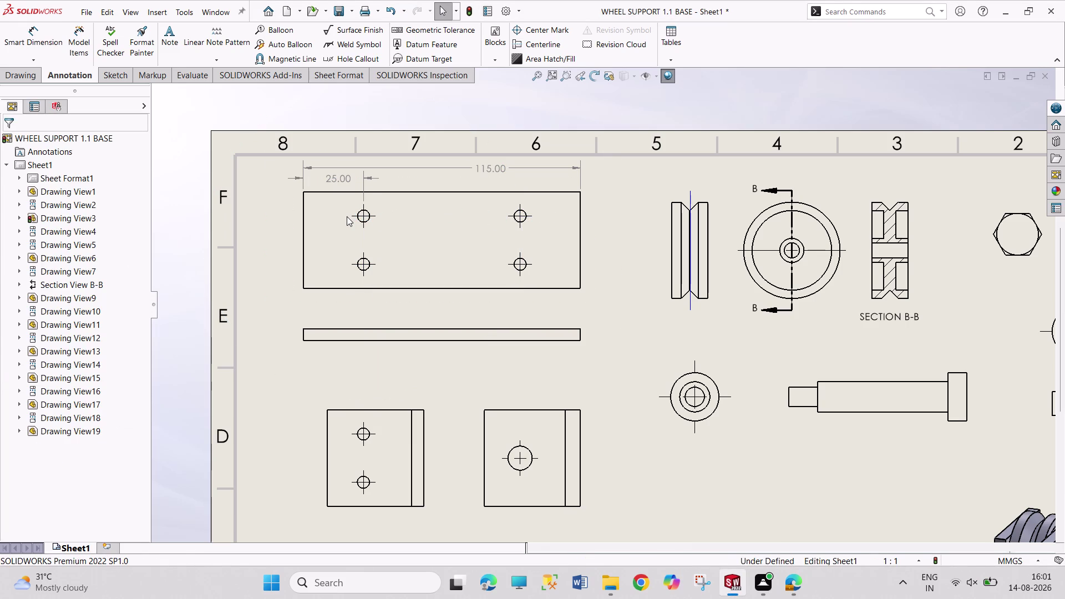
drag(494, 170, 449, 170)
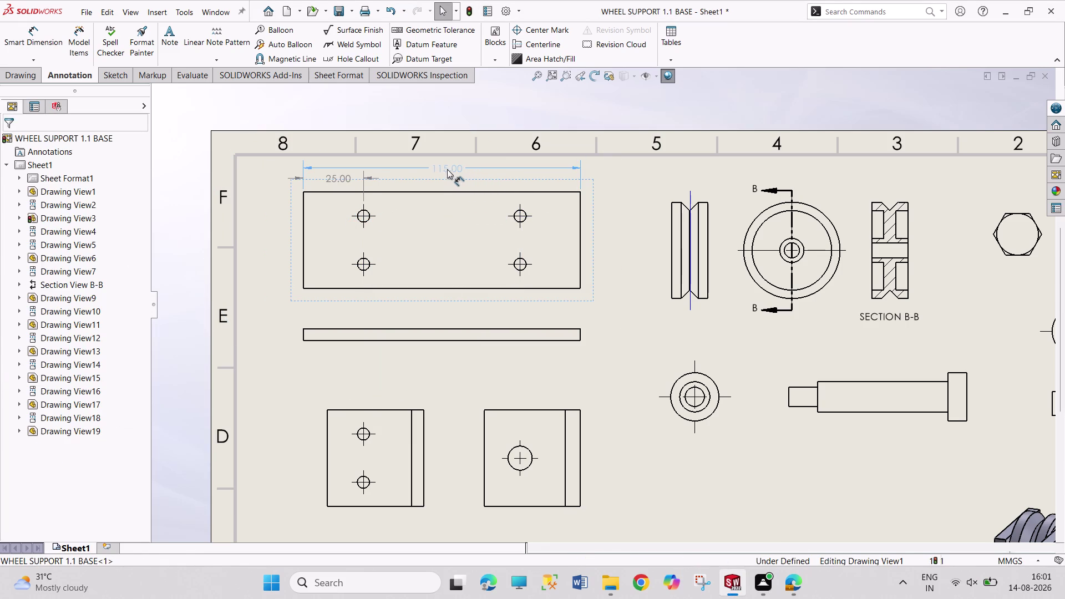
Move the thin edge view and plate view lower, and raise the 115 dimension.
drag(449, 170, 444, 167)
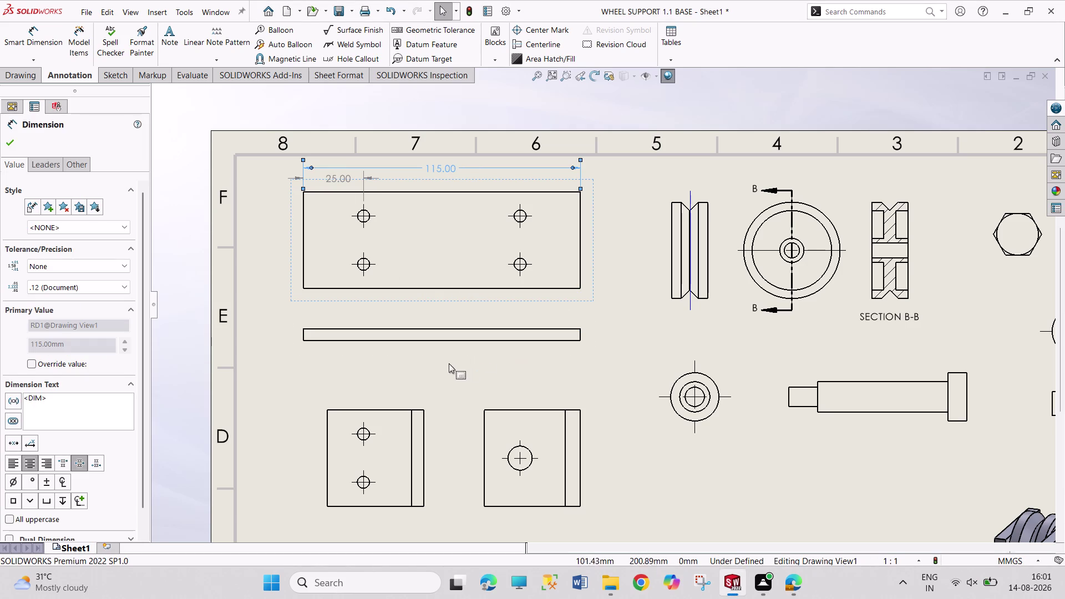
drag(448, 351, 447, 369)
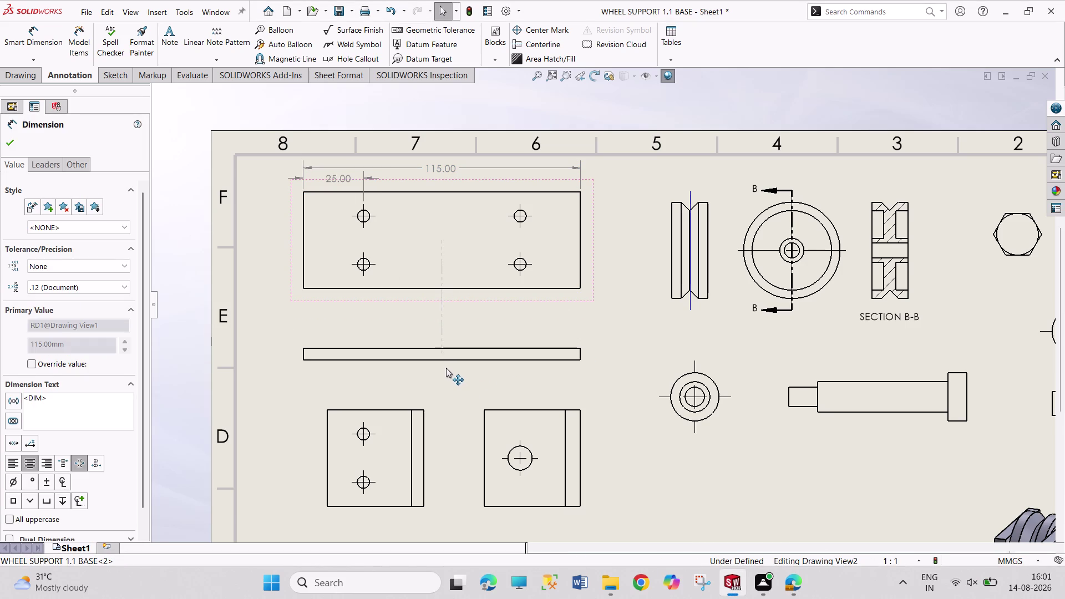
drag(446, 368, 446, 367)
drag(475, 300, 476, 311)
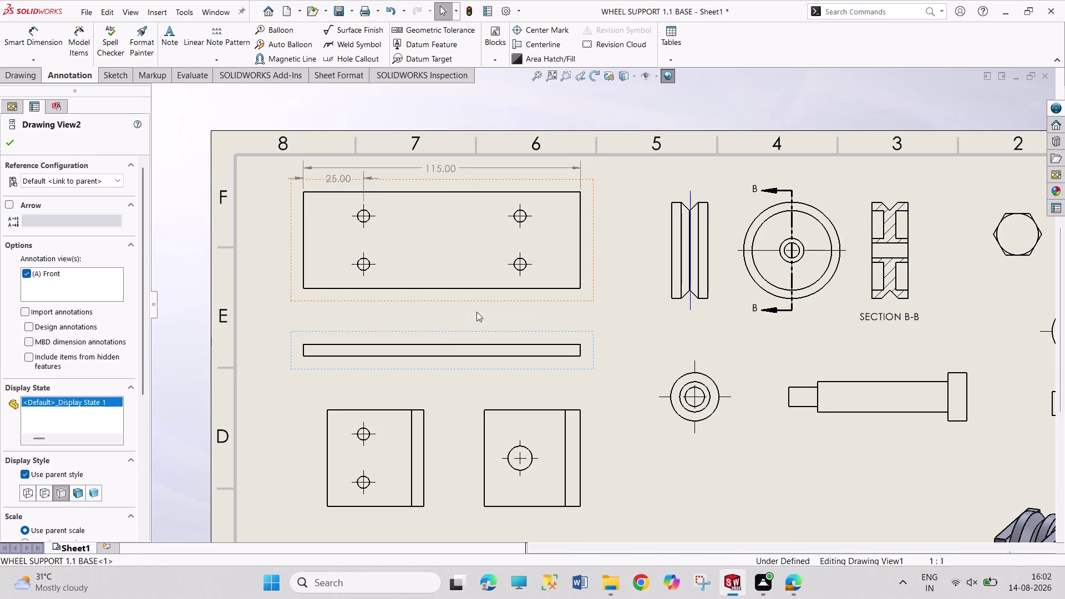
drag(476, 312, 475, 322)
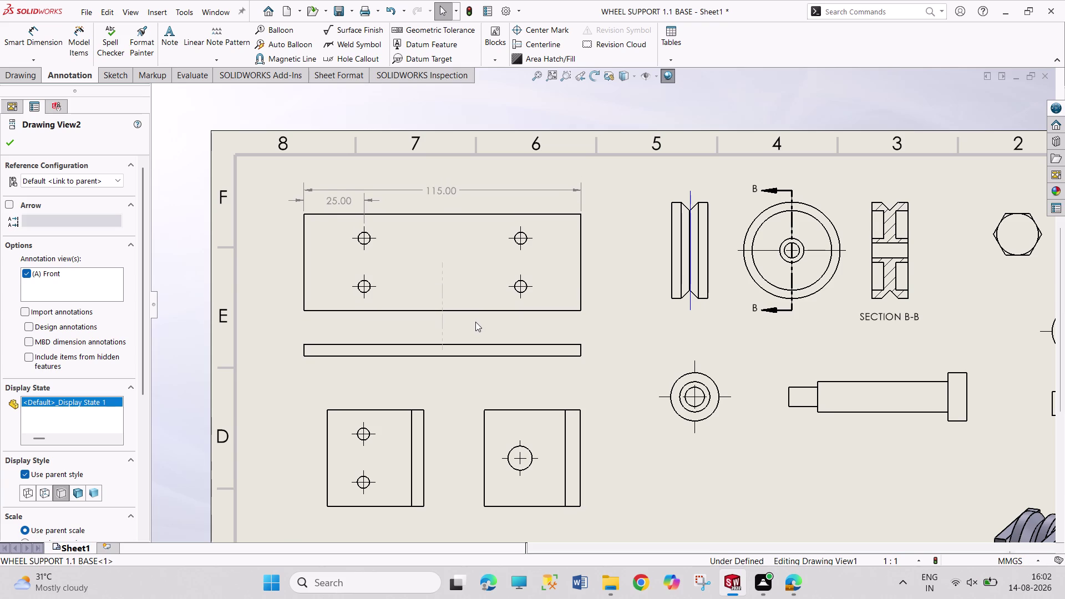
drag(476, 323, 476, 323)
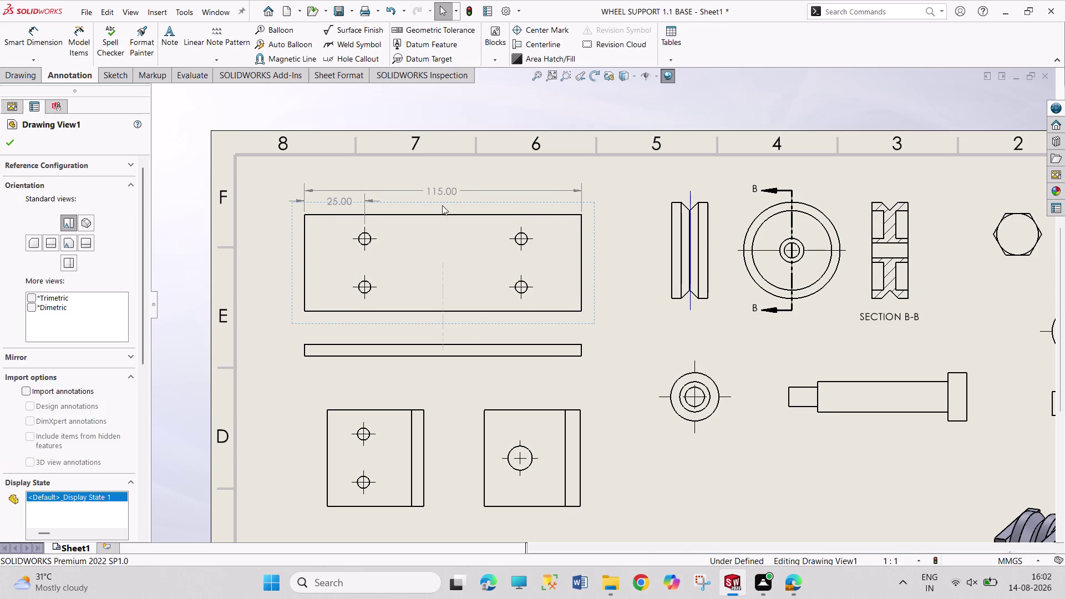
drag(436, 195, 436, 185)
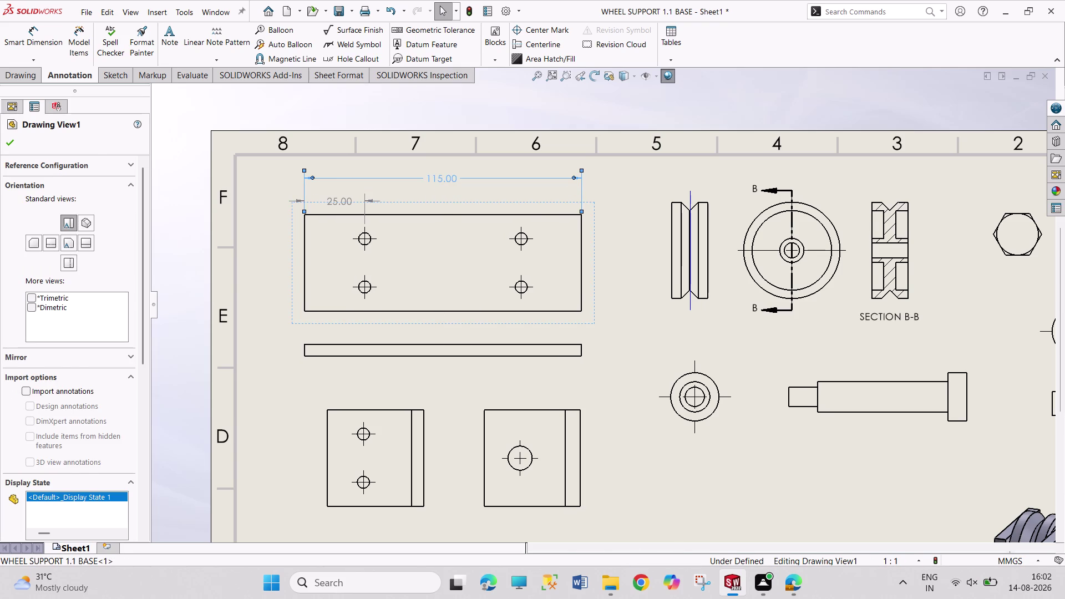
click(41, 28)
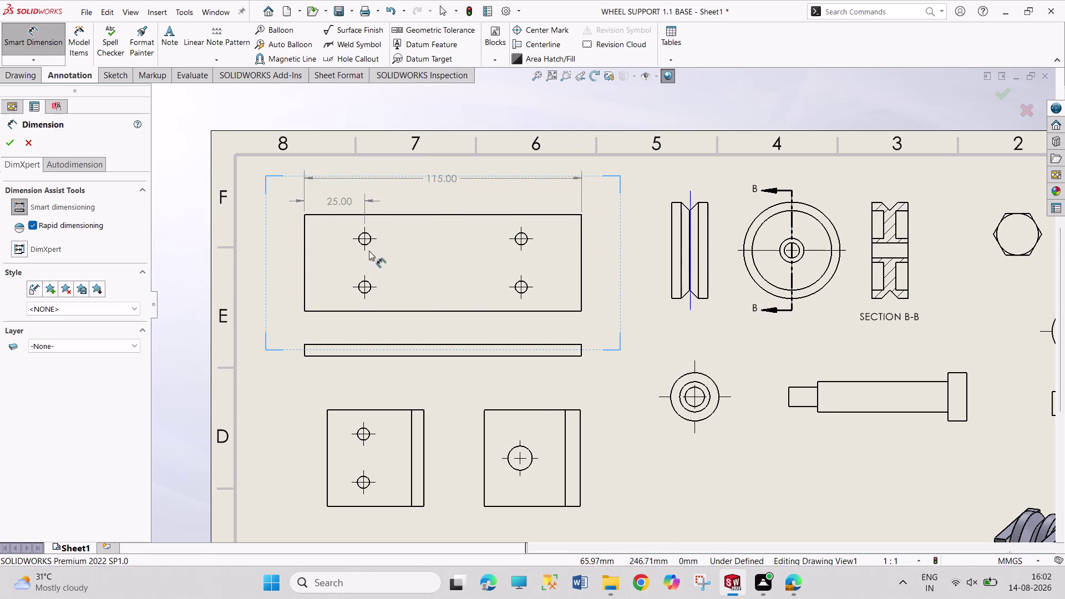
Add the 65 spacing between the top holes, cancelling a stray angle dimension.
click(364, 238)
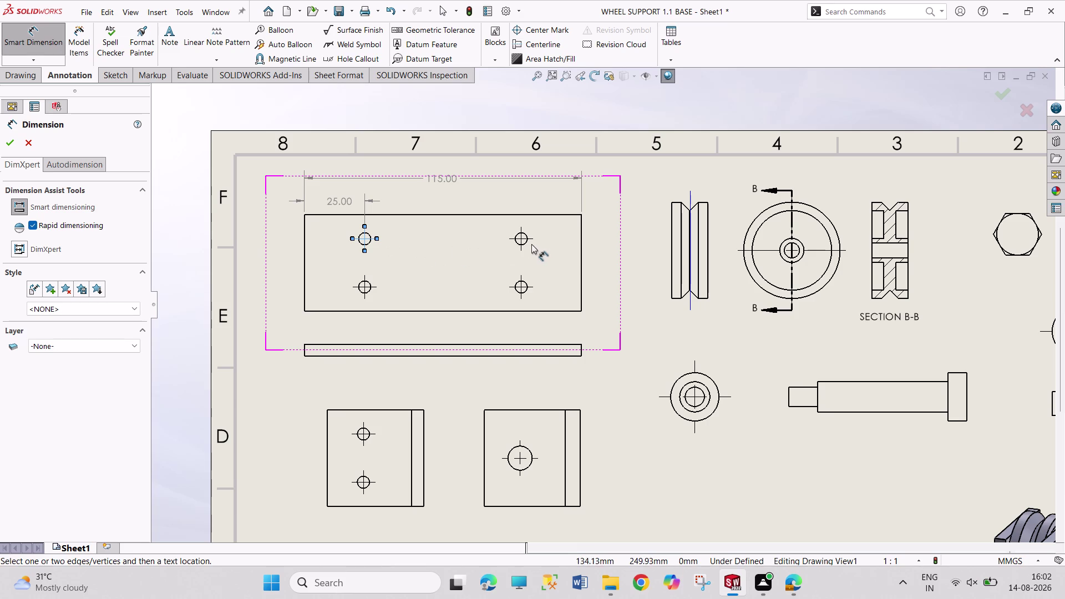
click(522, 241)
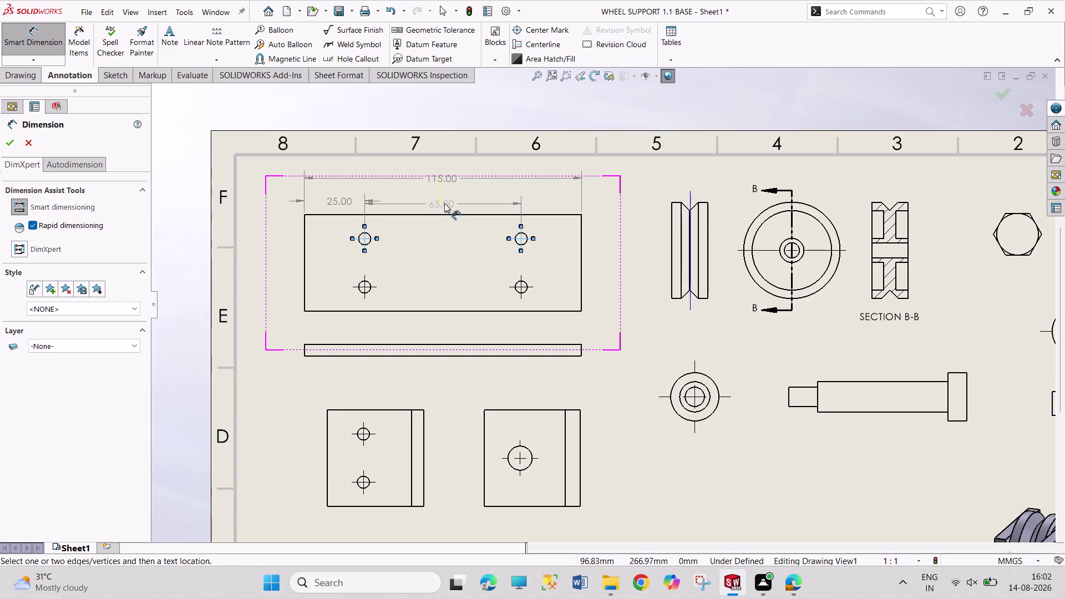
click(445, 201)
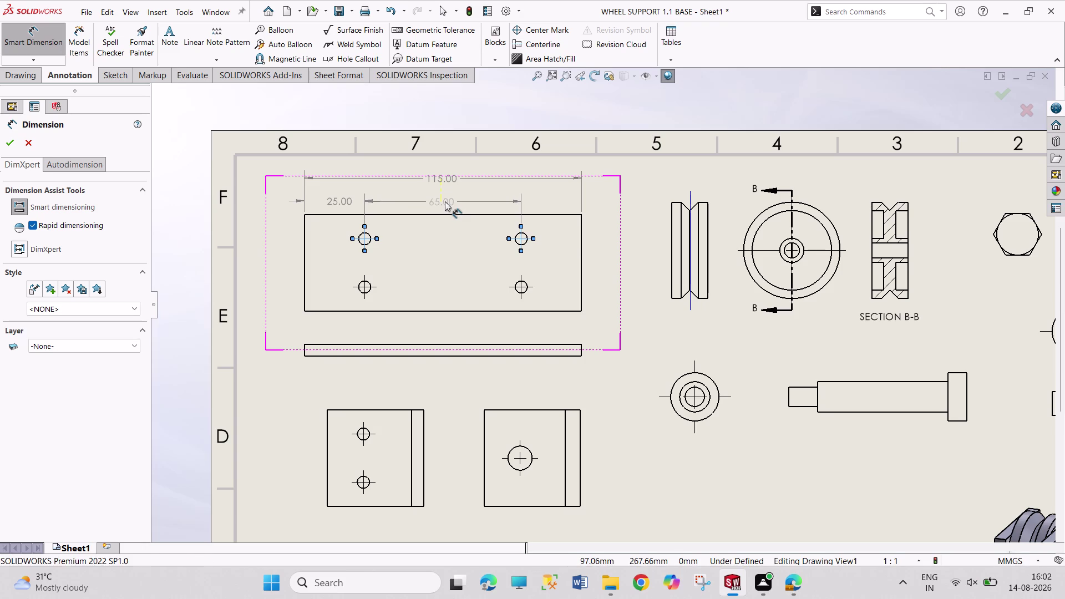
click(367, 239)
click(366, 288)
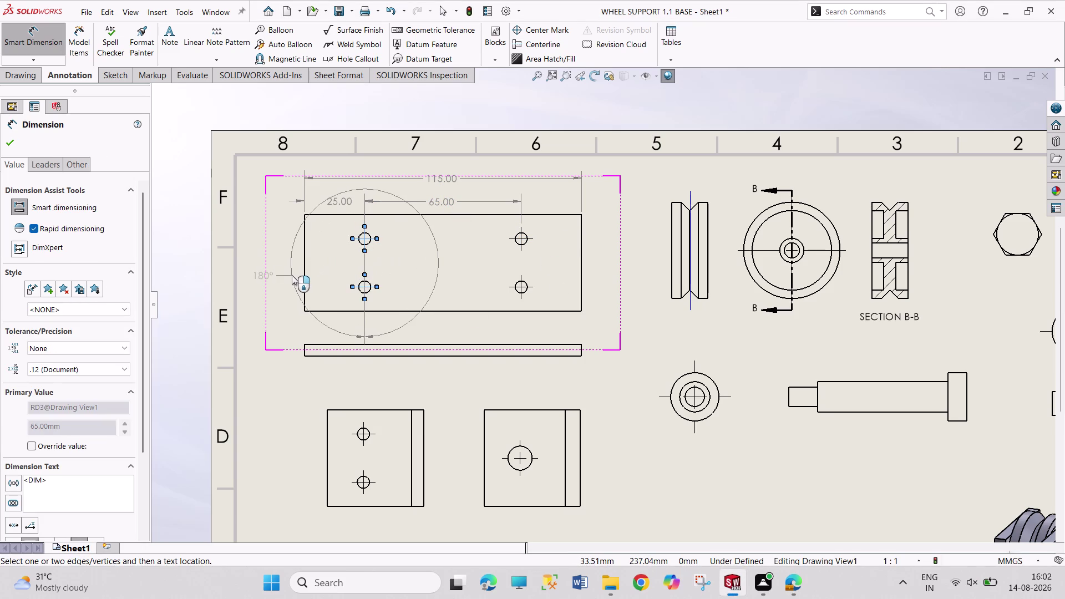
key(Escape)
key(Escape)
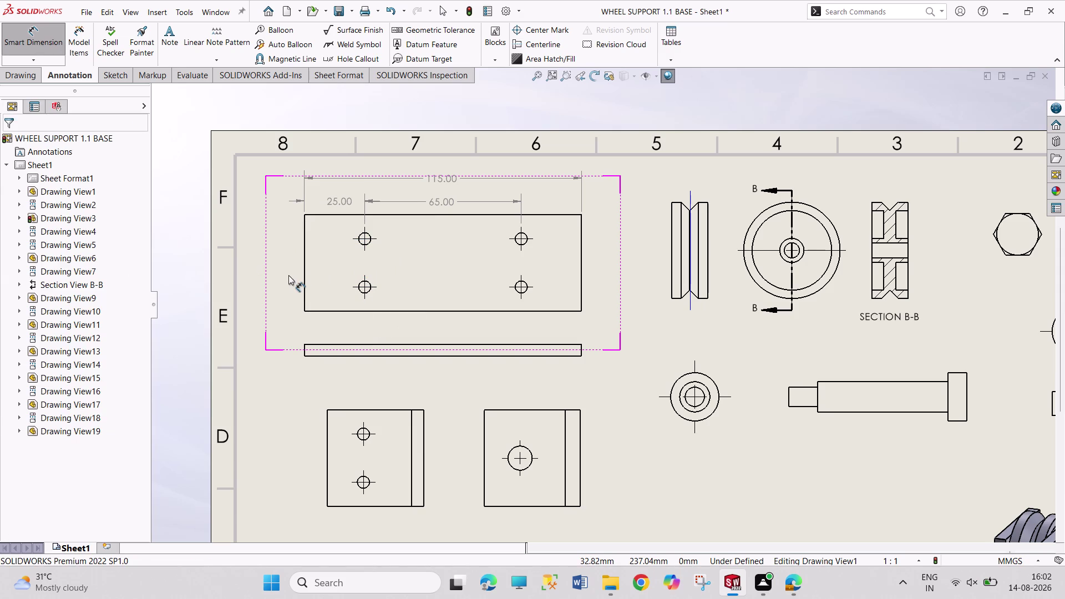
Dimension the plate's 40 height and the 20 spacing between the left holes.
click(581, 274)
click(584, 271)
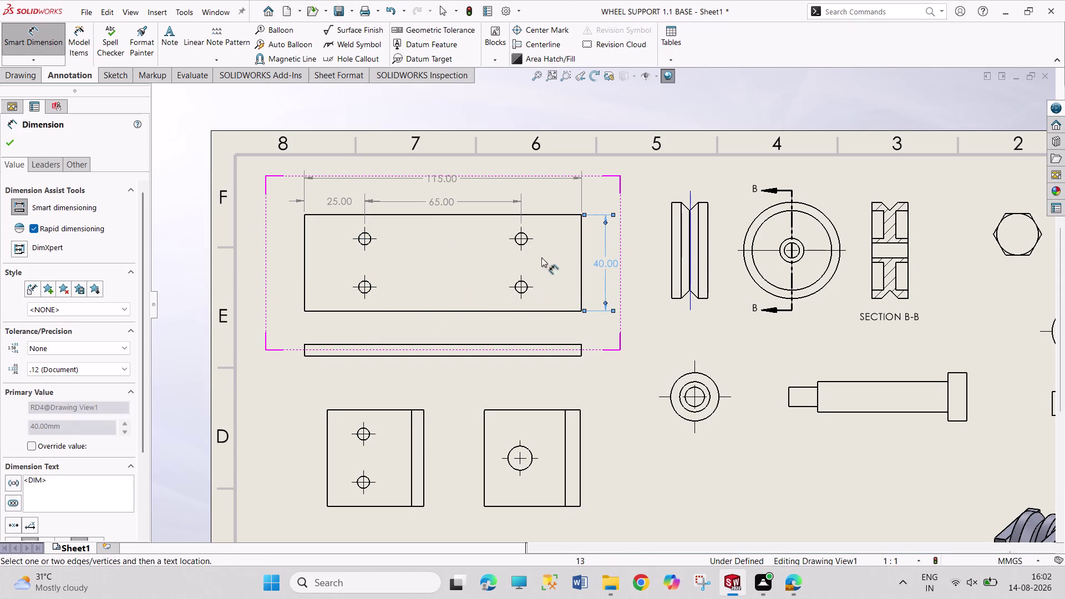
click(374, 239)
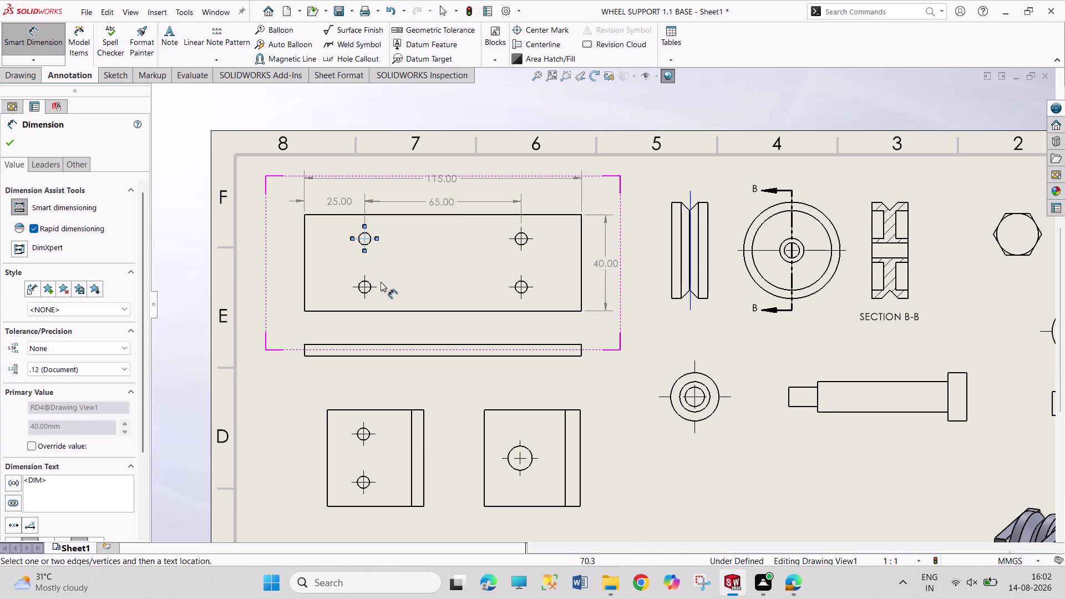
click(376, 286)
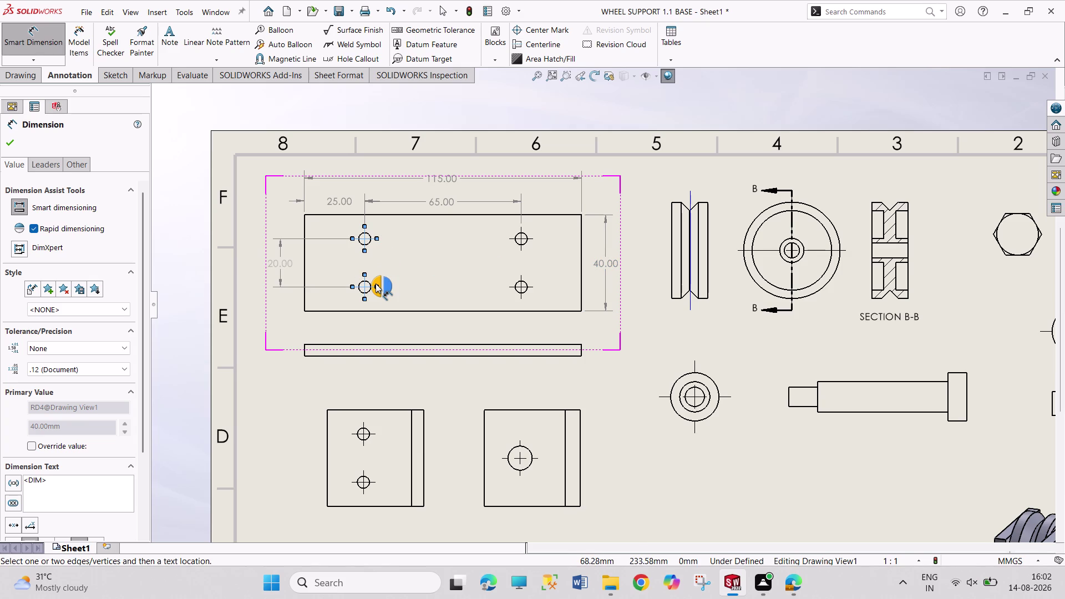
click(376, 284)
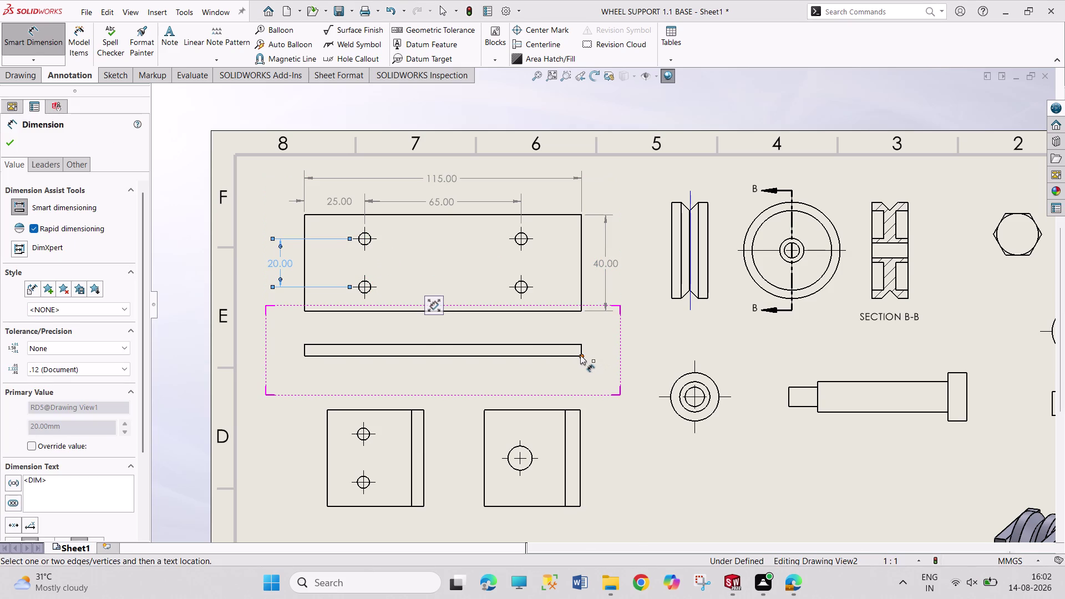
Add the 5.00 thickness dimension beside the thin edge view.
click(581, 351)
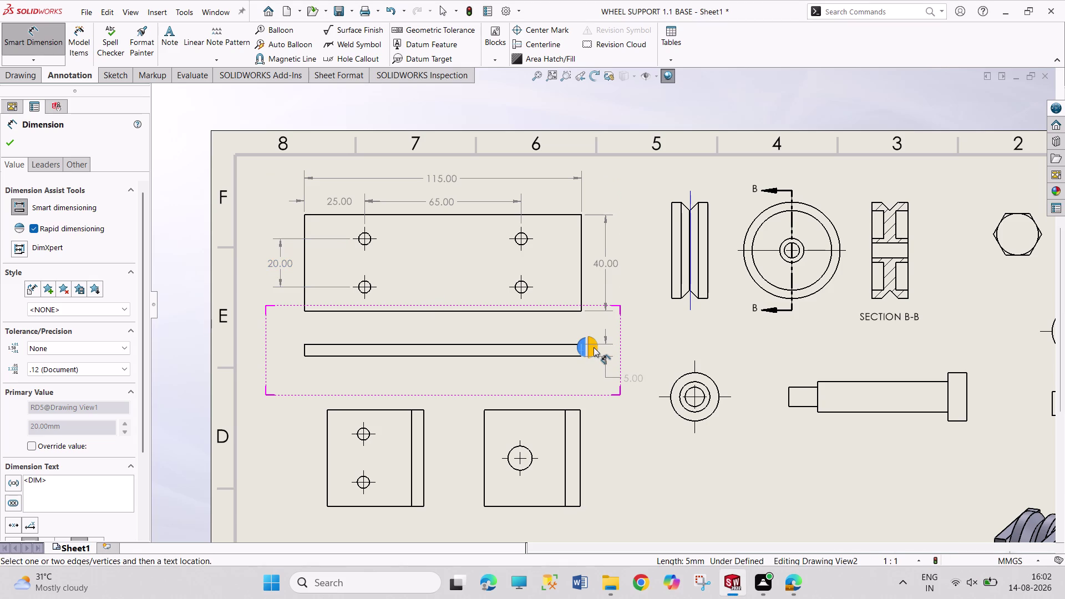
click(594, 348)
drag(635, 381, 637, 354)
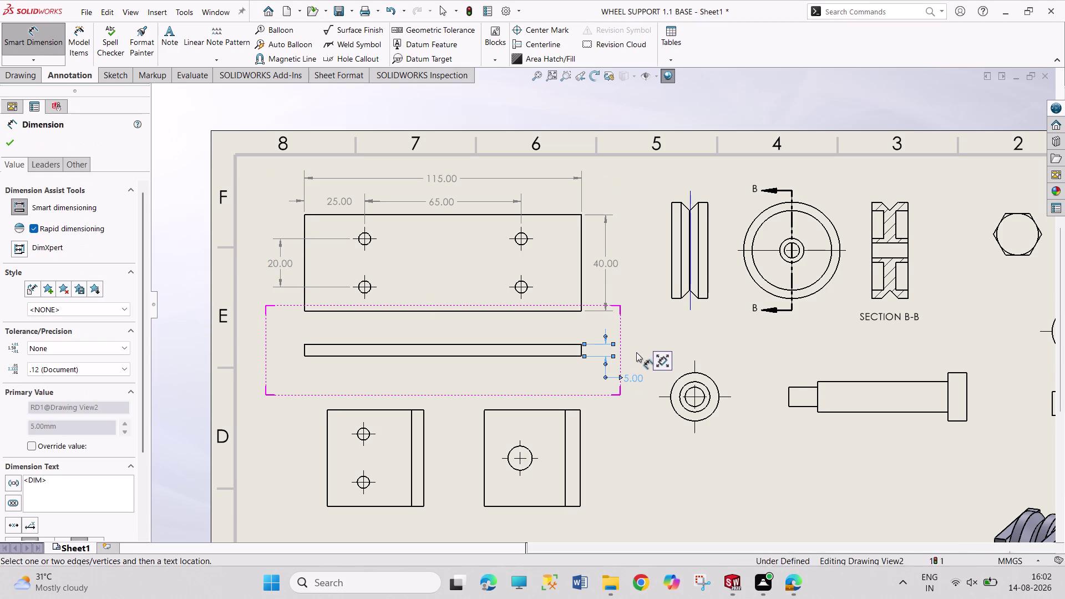
drag(637, 354, 633, 335)
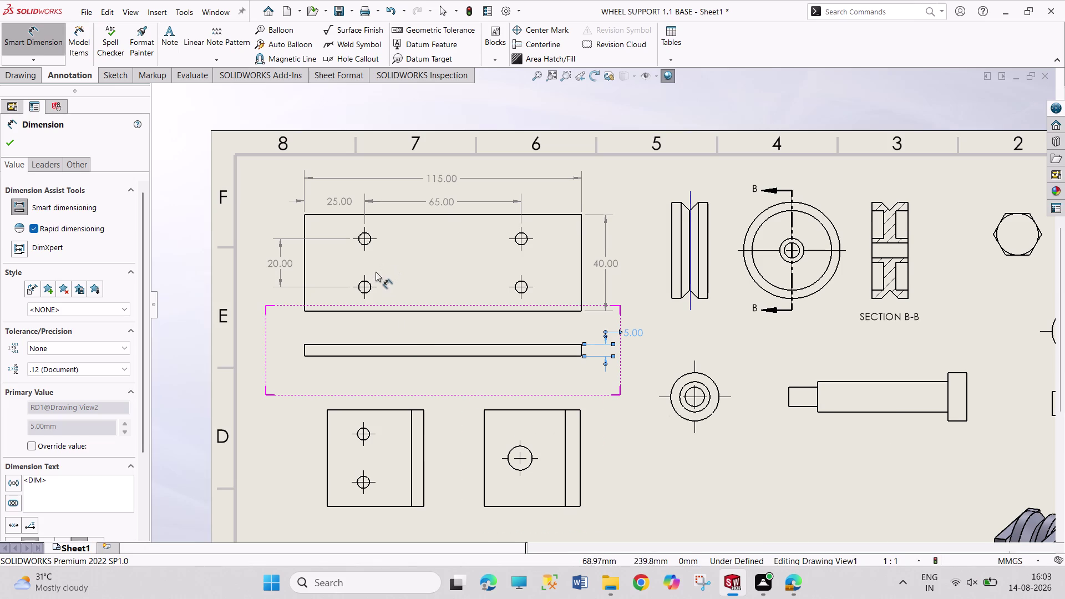
click(366, 240)
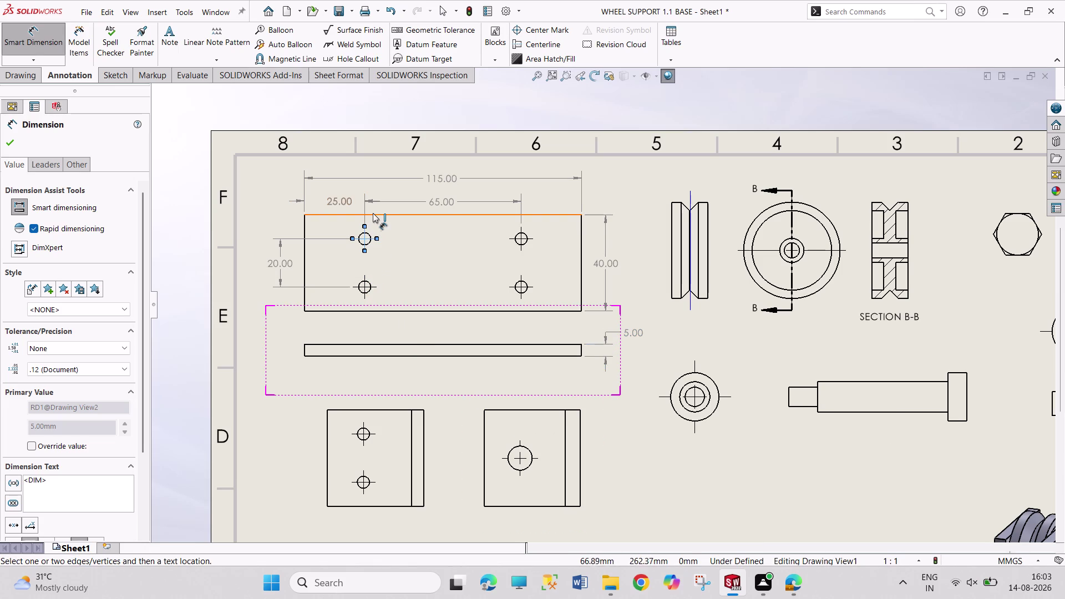
Dimension the upper hole row 10.00 from the plate's top edge, placed left of the plate.
click(374, 213)
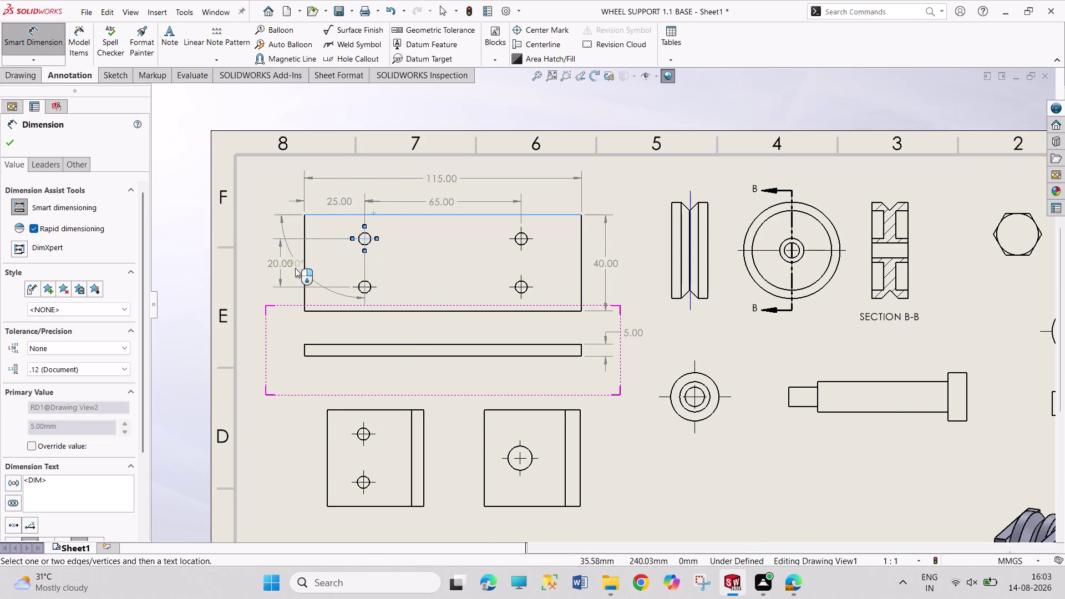
key(Escape)
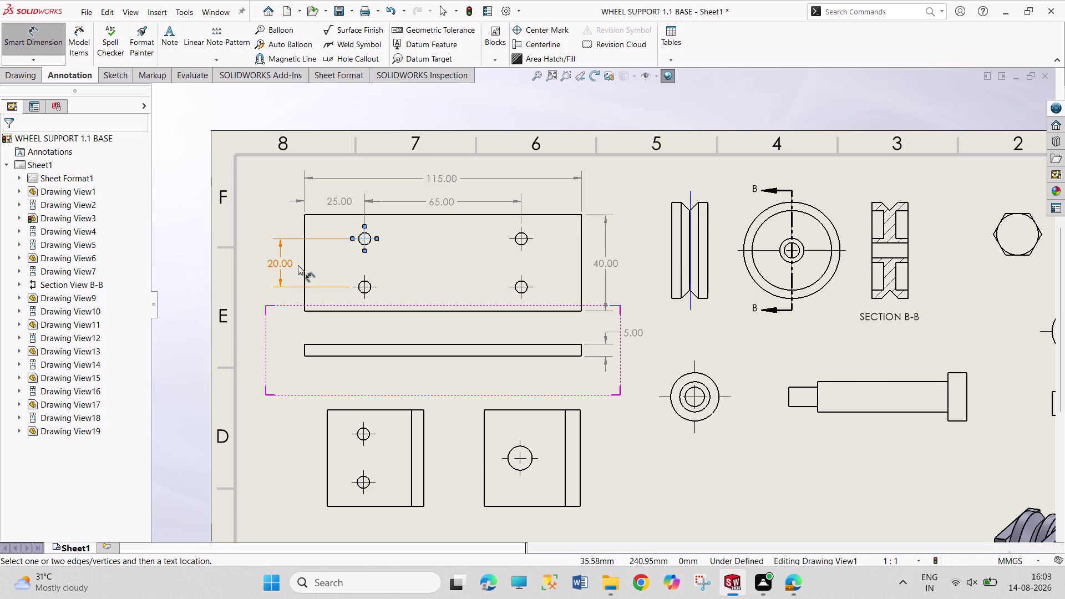
click(379, 238)
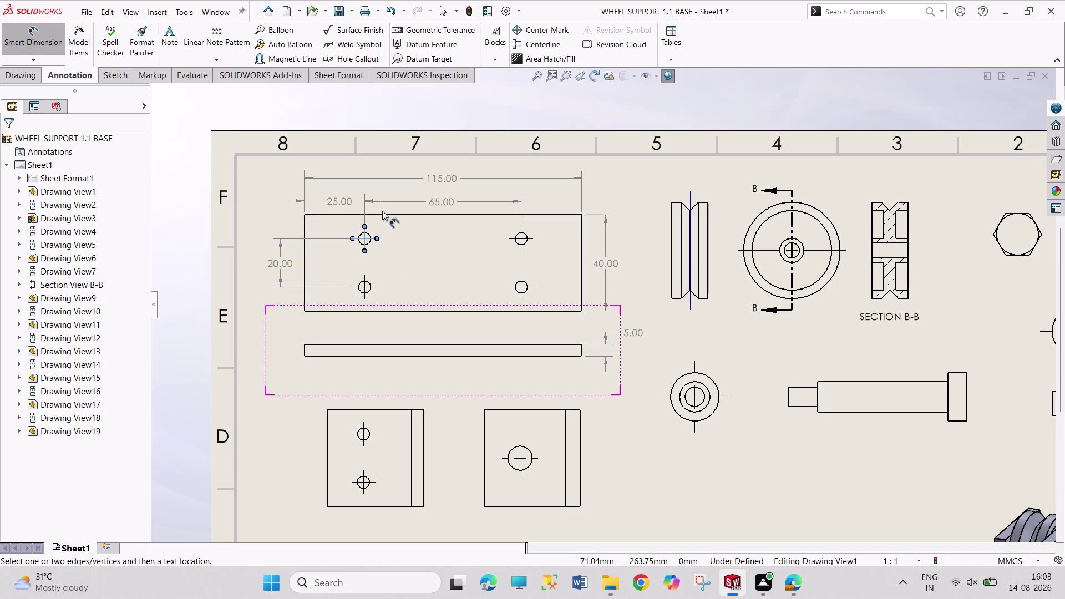
click(383, 213)
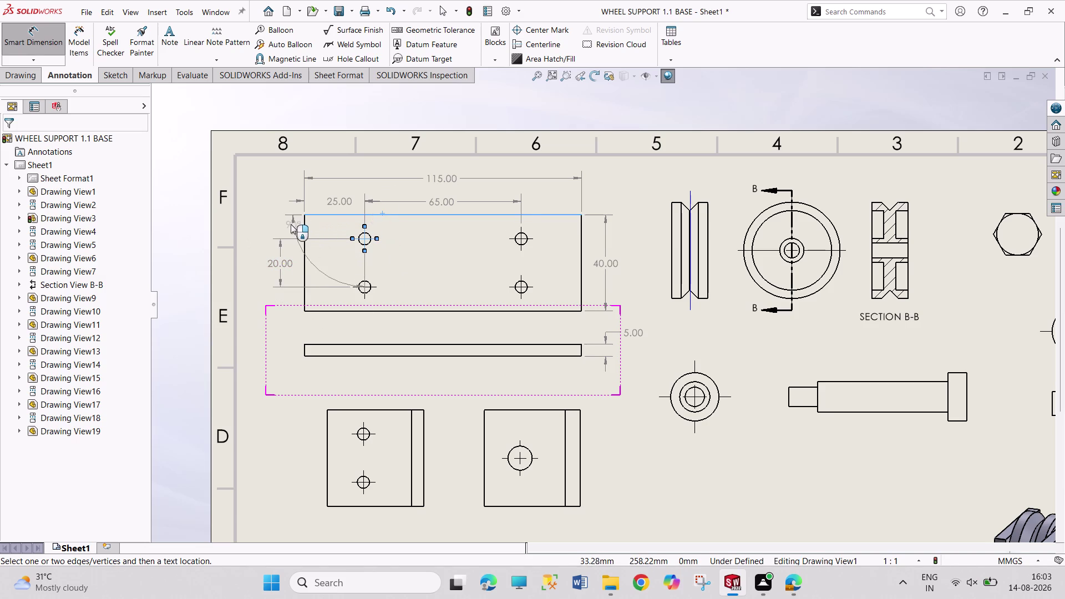
key(Escape)
key(Escape)
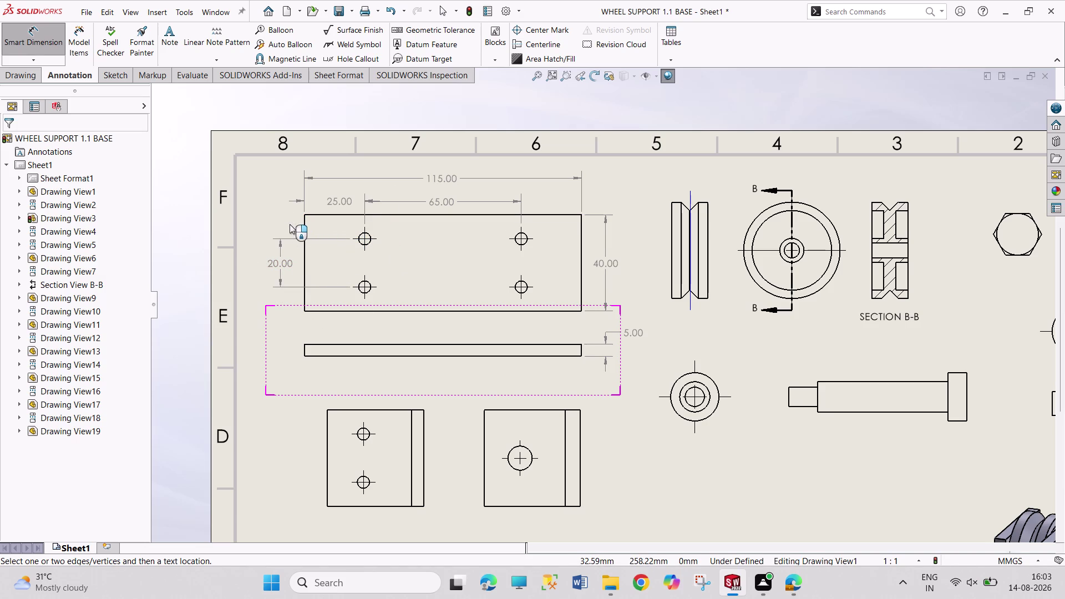
click(364, 239)
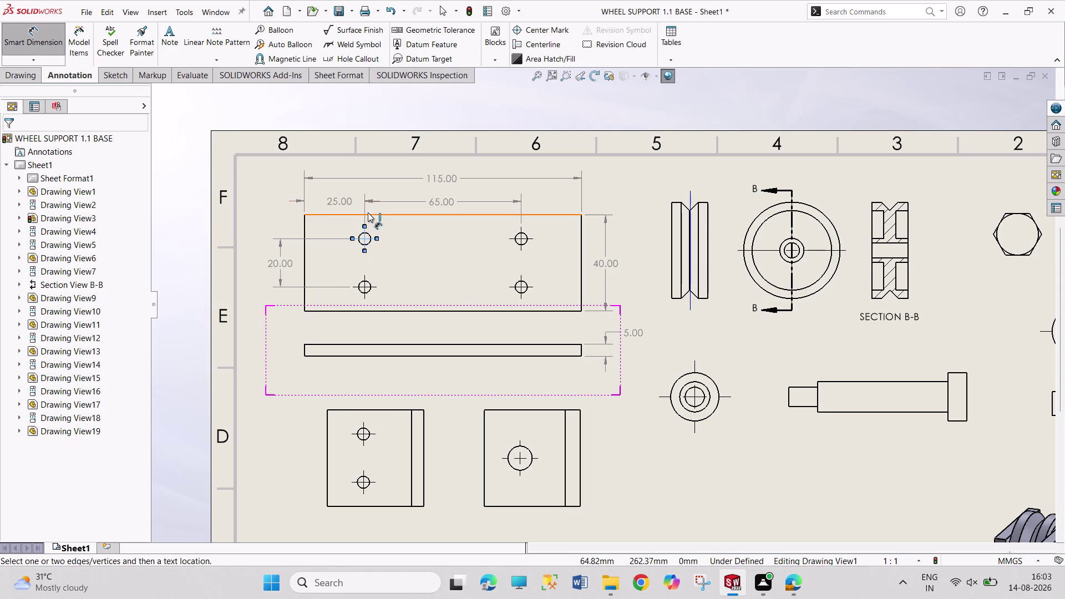
click(369, 213)
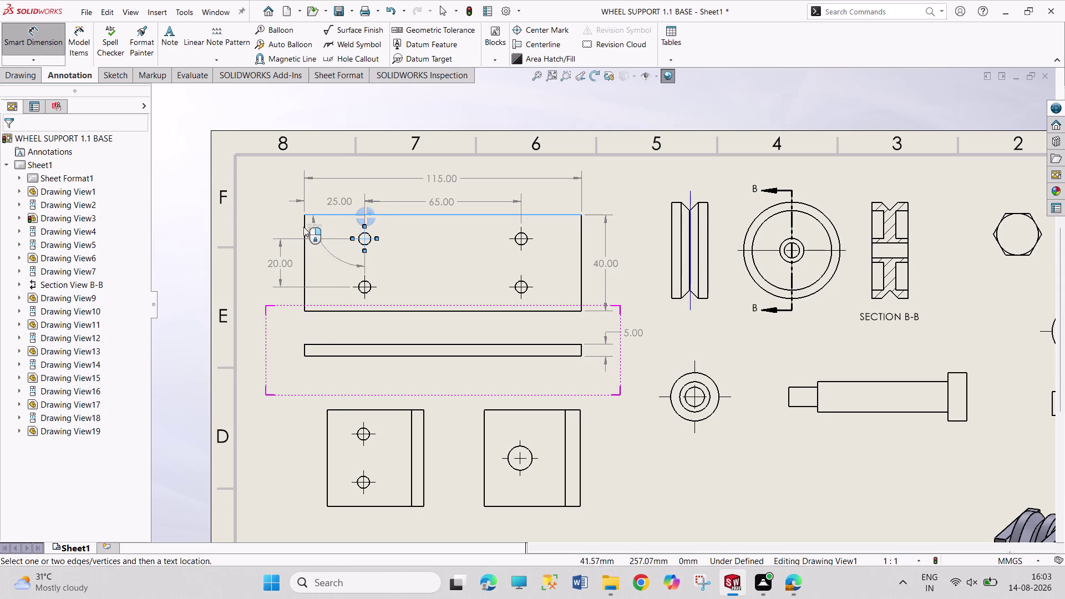
key(Escape)
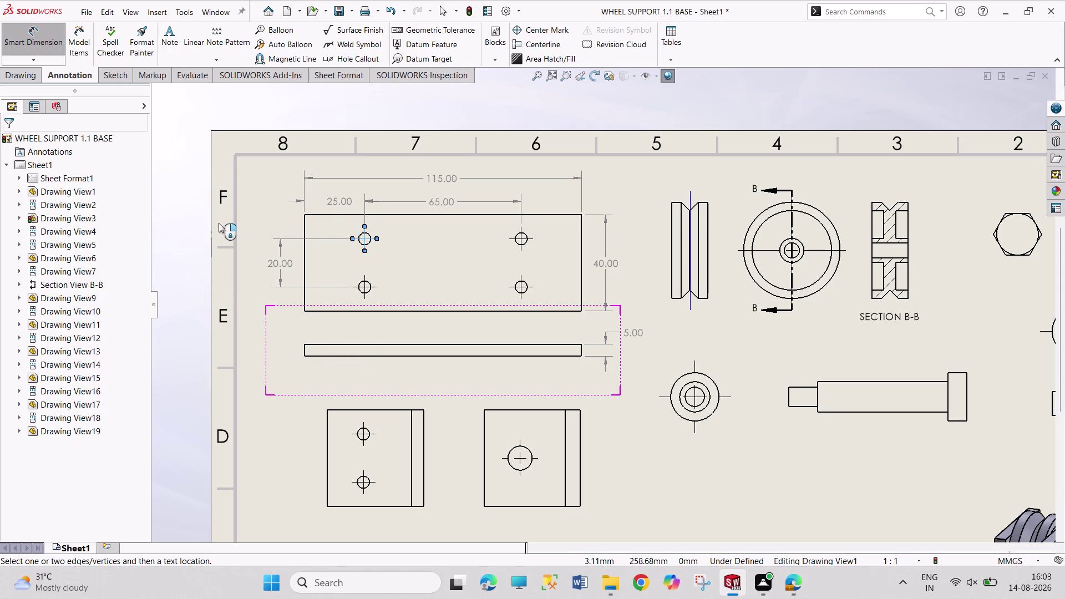
key(Escape)
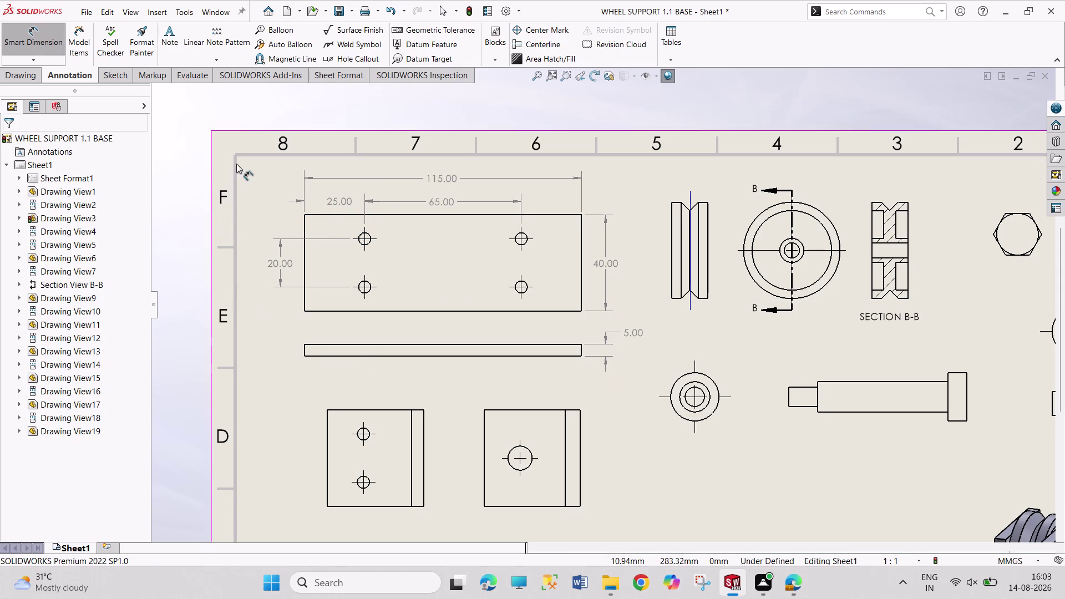
click(384, 216)
click(372, 238)
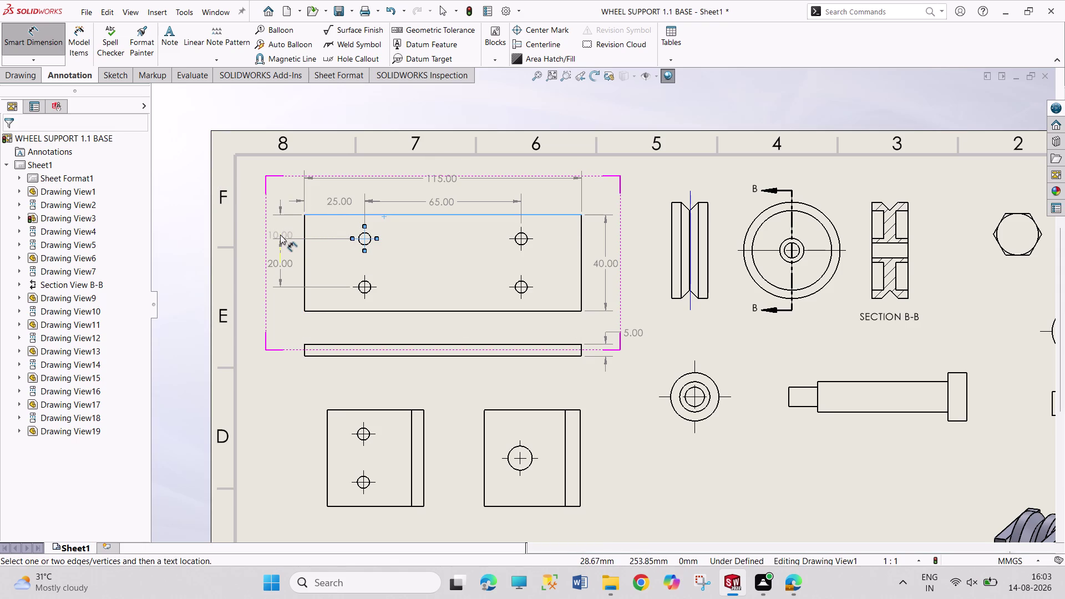
click(280, 232)
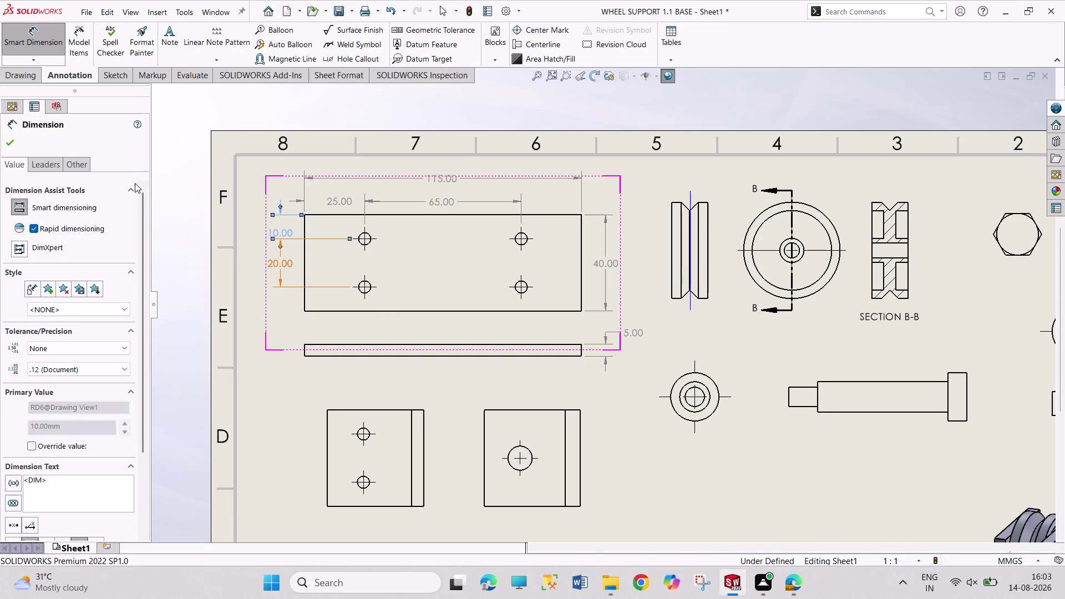
Confirm the 10.00 dimension, clear the selection and zoom out the sheet.
click(12, 150)
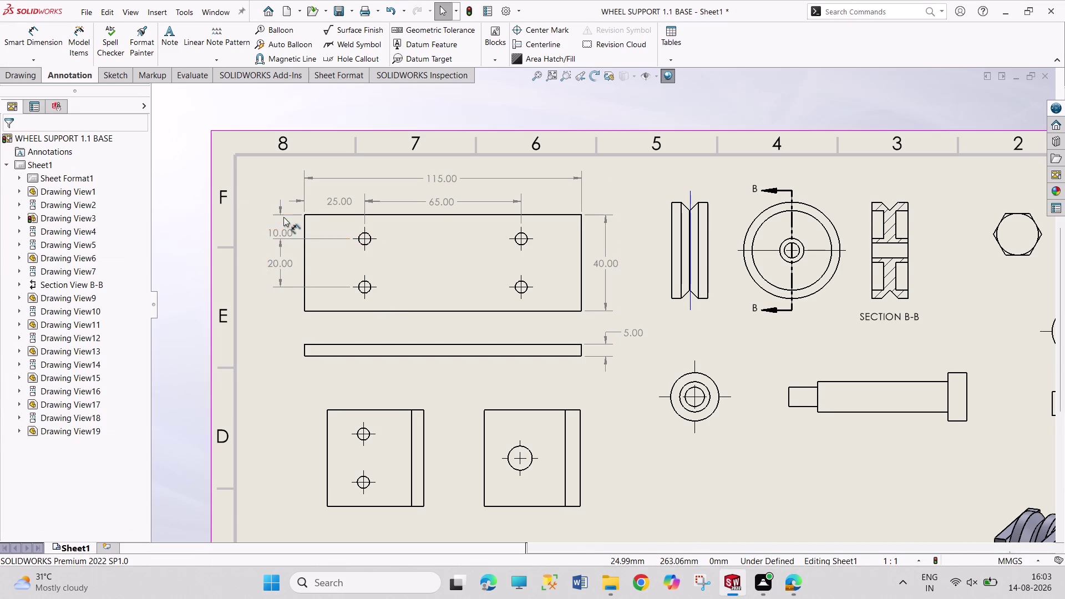
drag(290, 234, 289, 229)
click(686, 478)
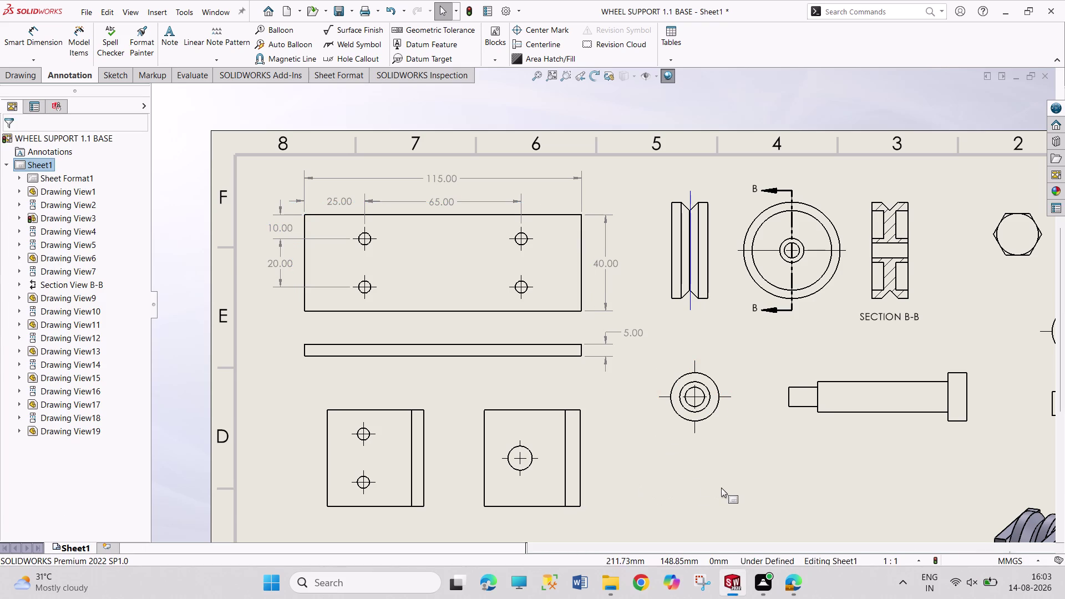
scroll(down, 3)
scroll(up, 3)
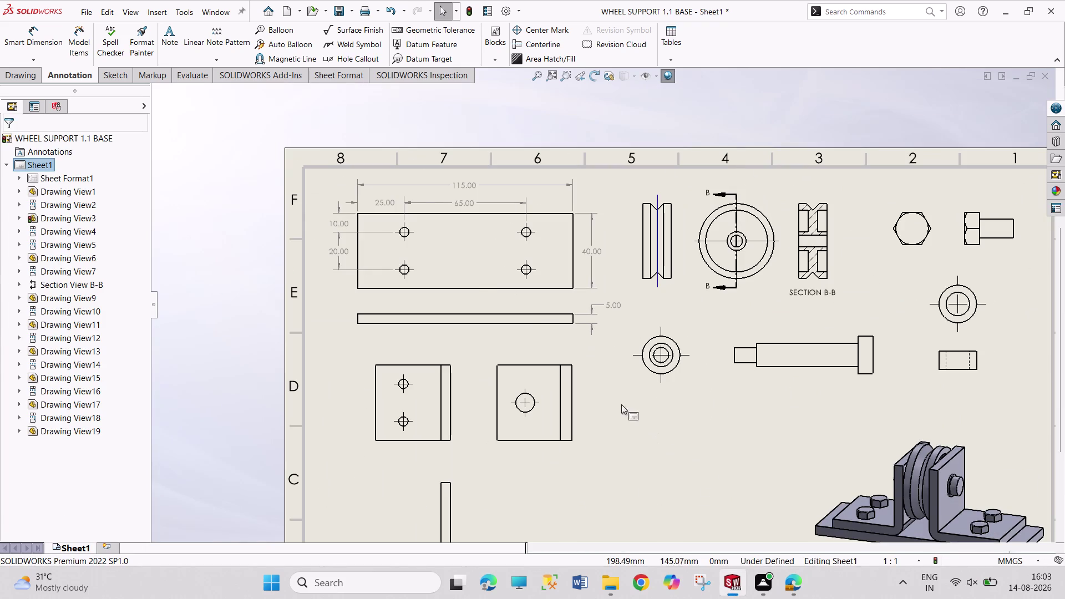
scroll(down, 3)
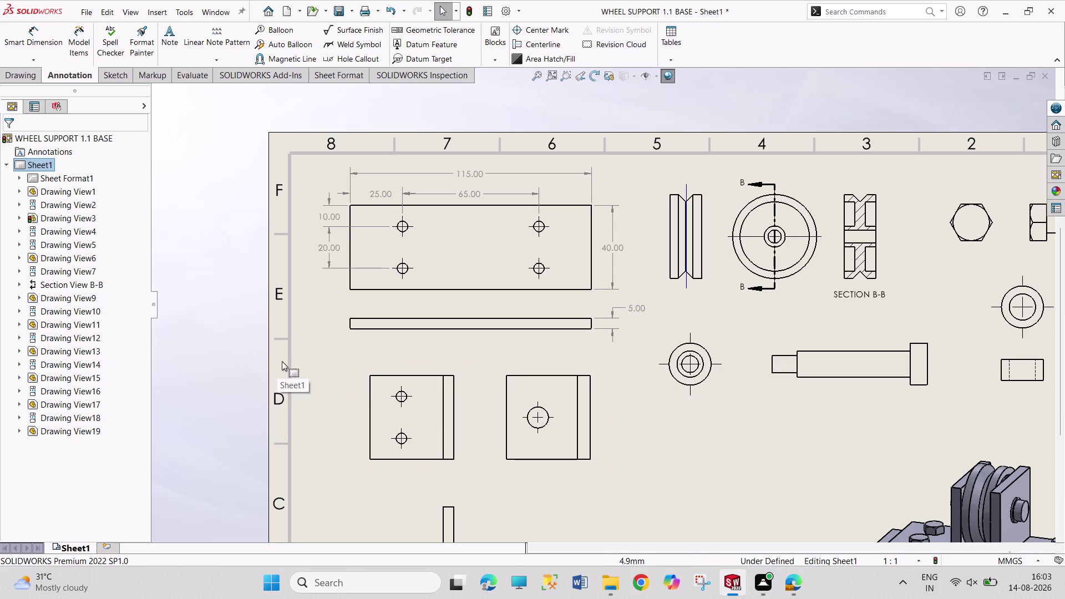
Add a Ø5.00 diameter dimension to the lower-left hole.
click(47, 35)
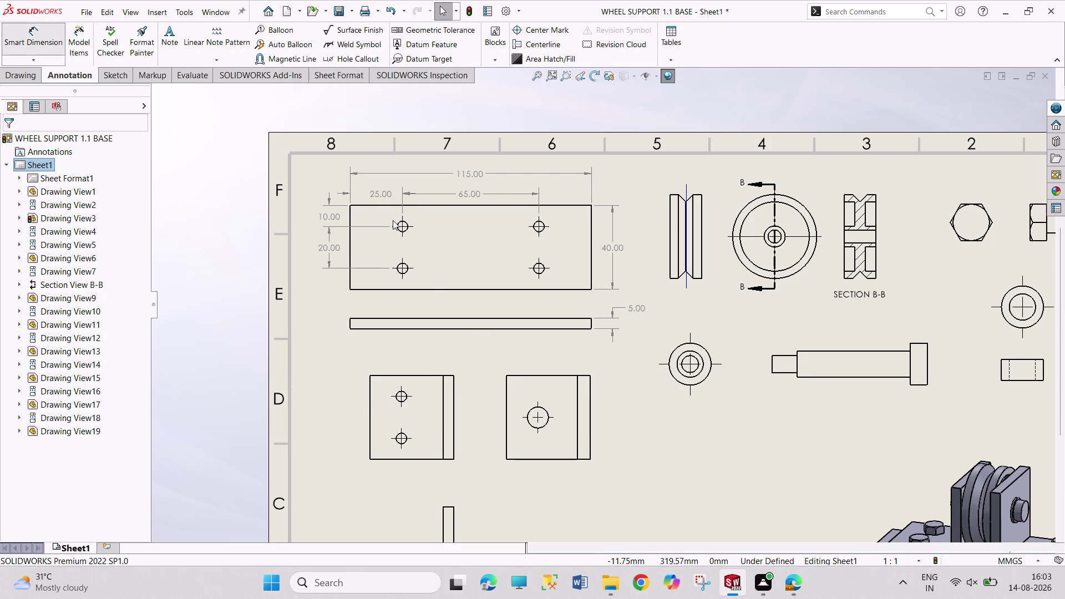
click(406, 273)
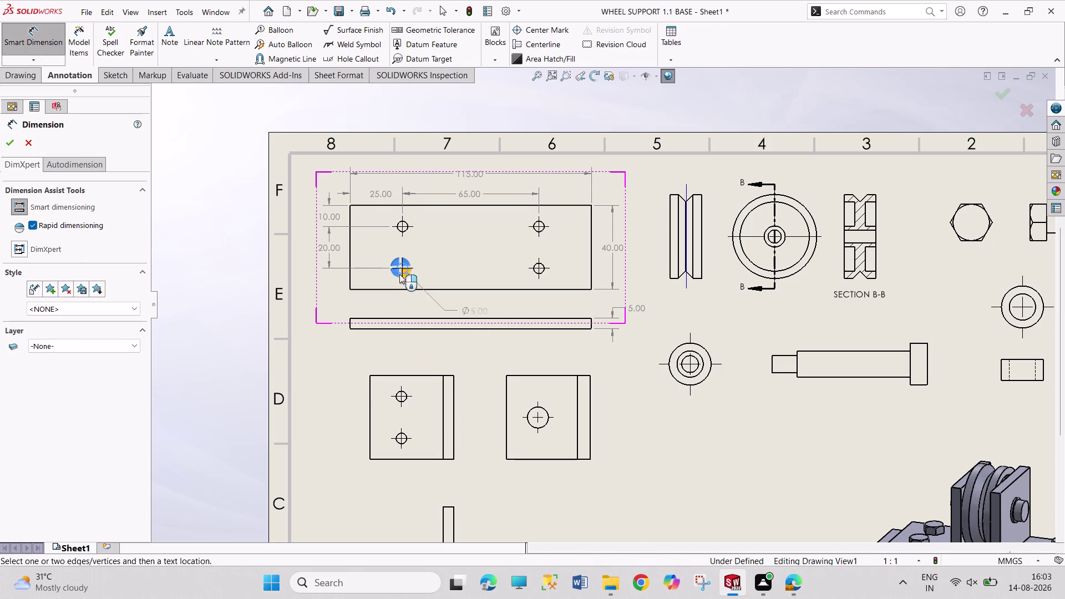
click(393, 273)
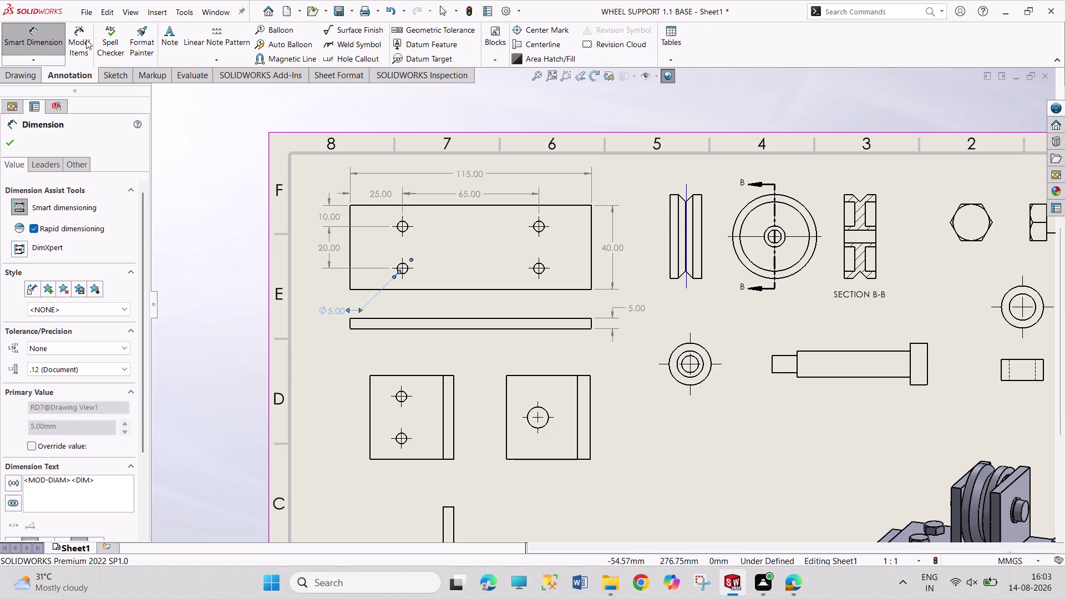
click(169, 34)
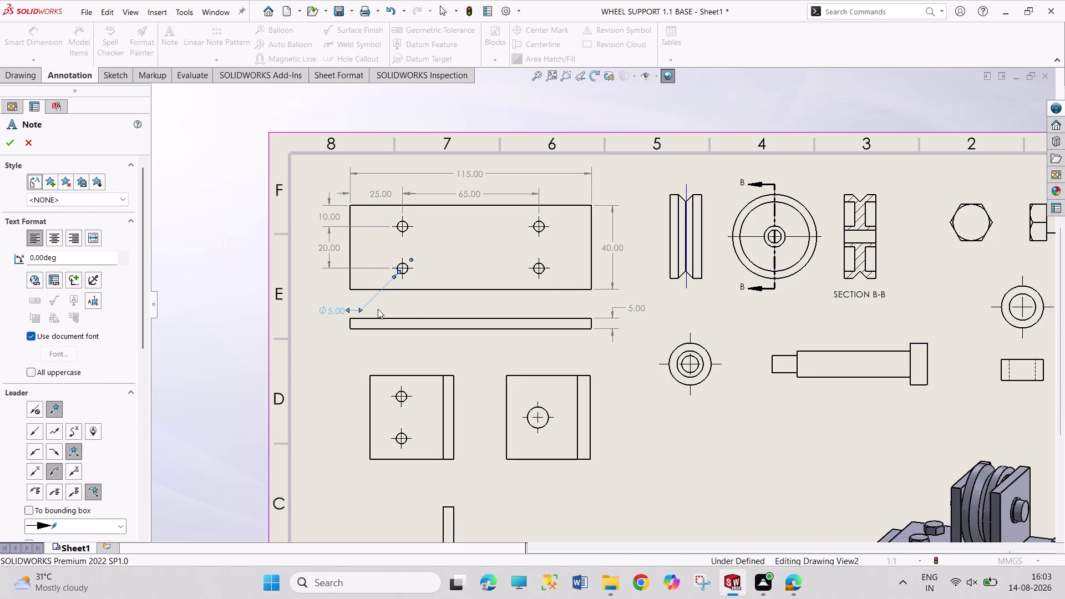
Append the text '4 HOLES' to the Ø5.00 hole dimension.
click(373, 307)
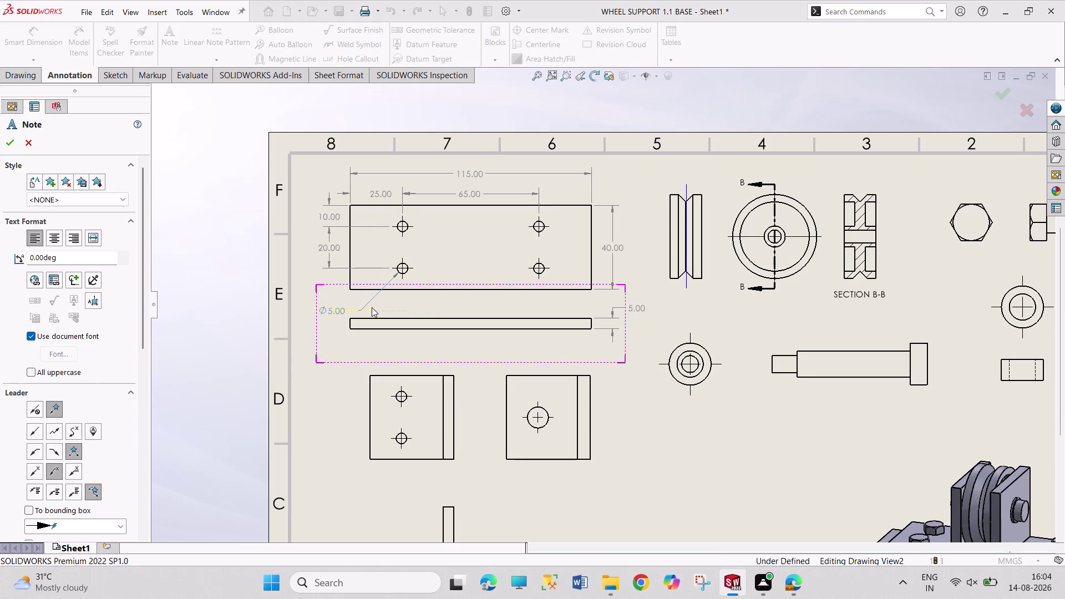
text(4)
key(space)
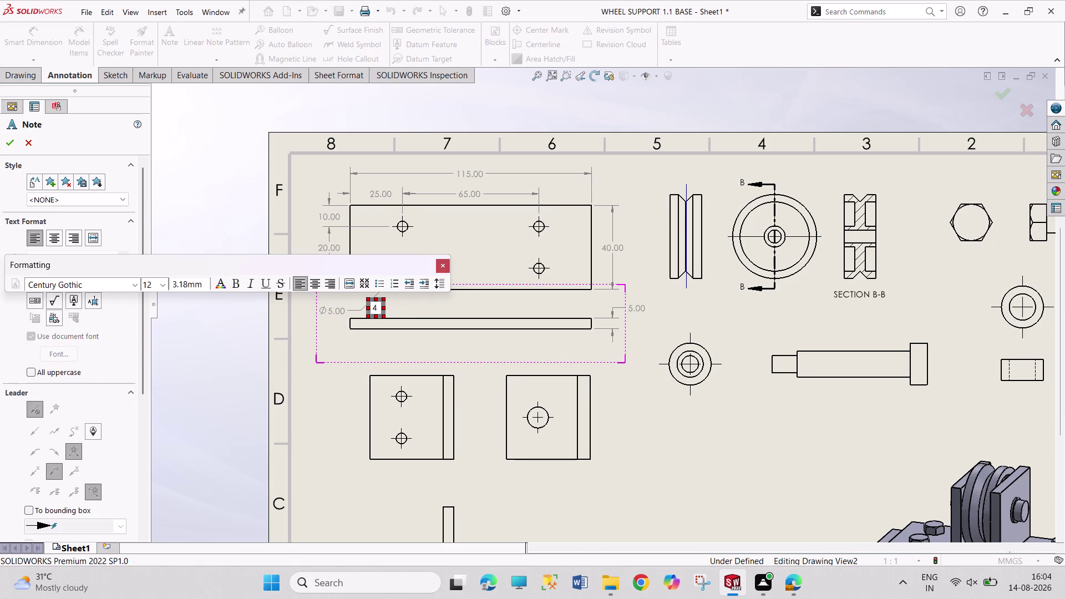
text(HOLE)
key(s)
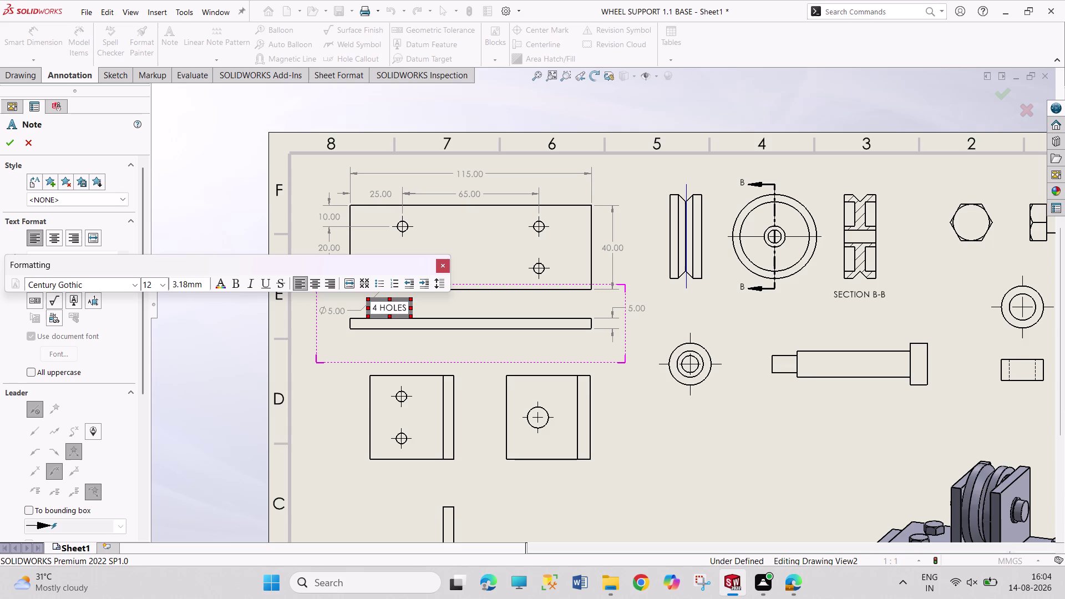
key(Escape)
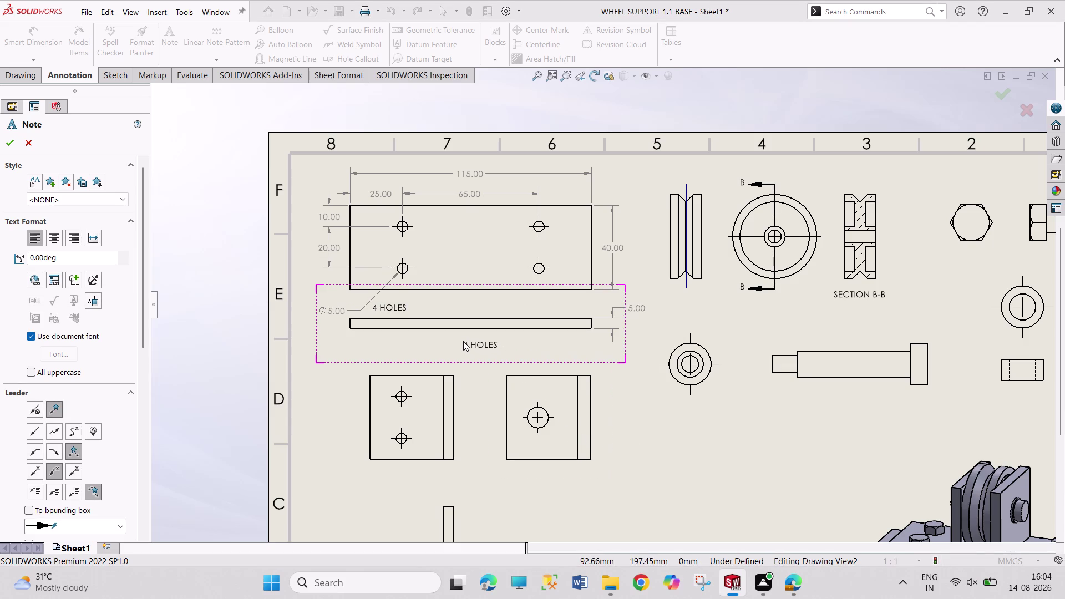
Add a 'BASE' caption under the thin plate view.
click(463, 341)
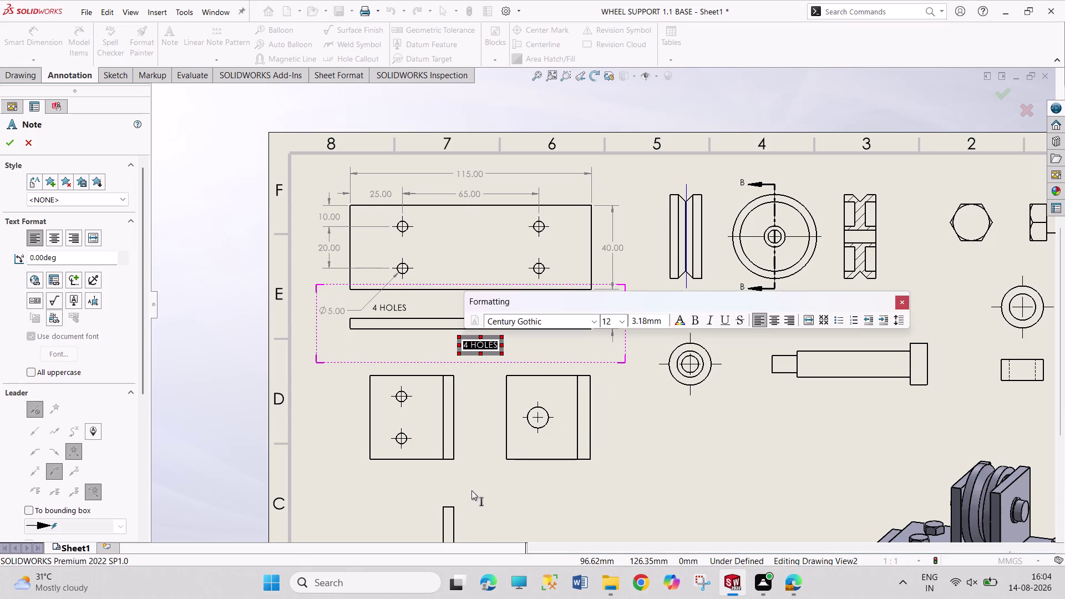
text(B)
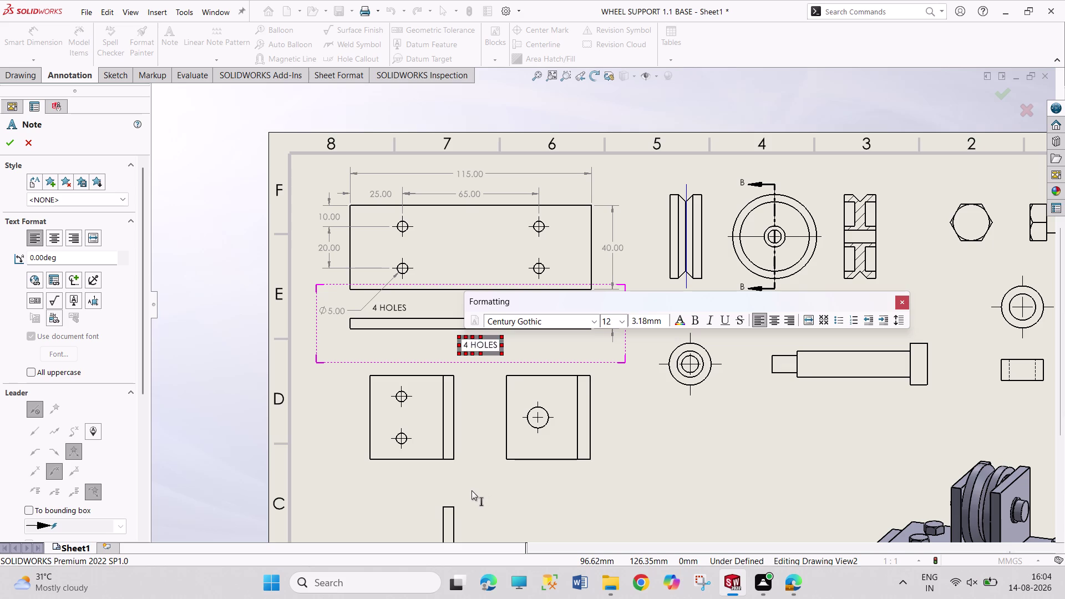
text(ASE)
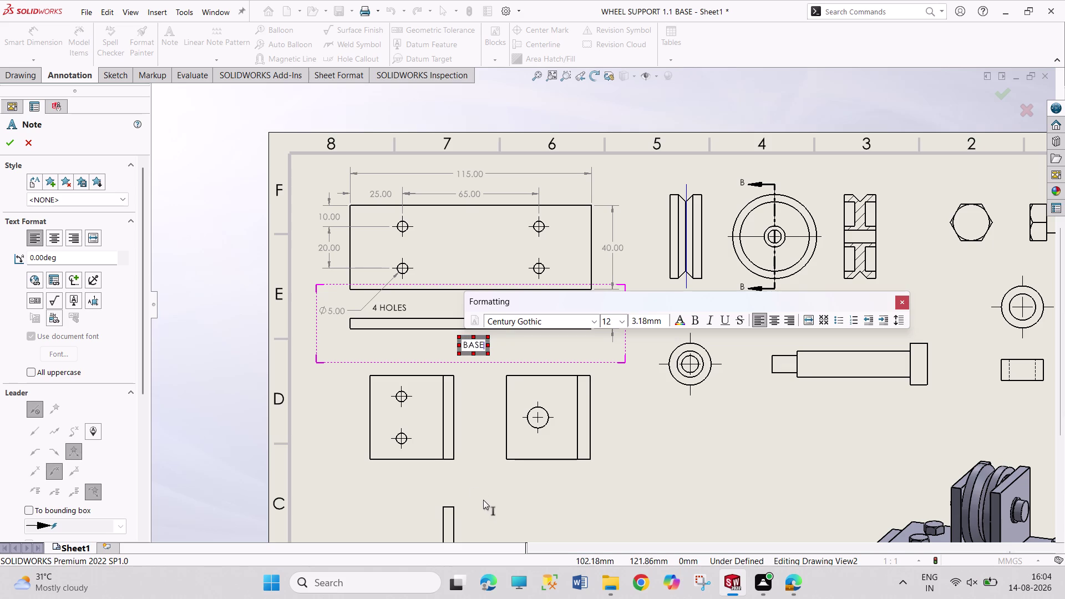
scroll(down, 3)
scroll(down, 3)
scroll(up, 3)
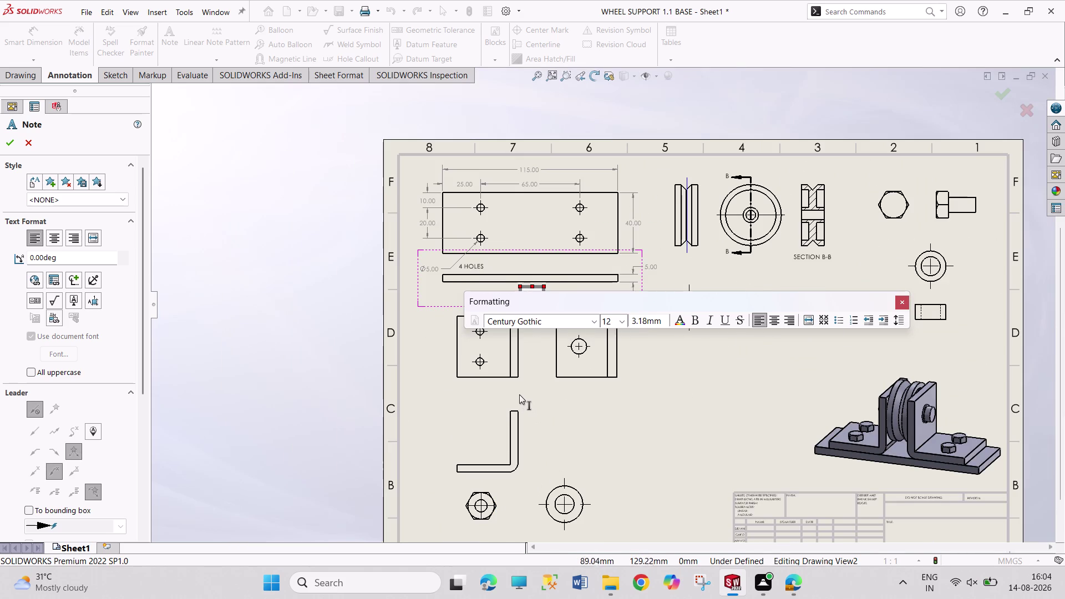
key(Escape)
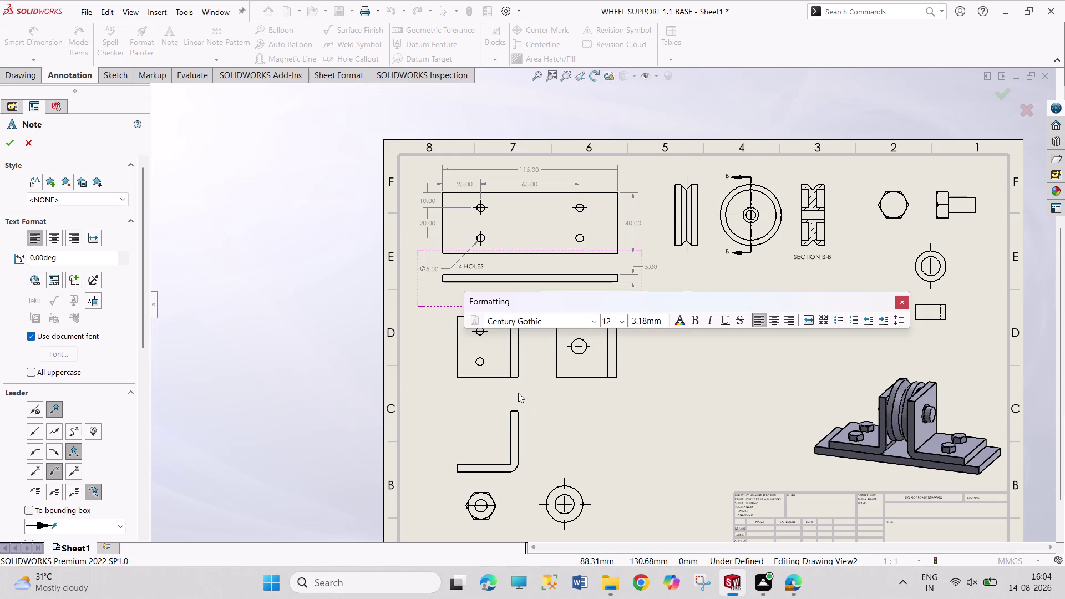
Caption the L-shaped view 'SUPPORT' and the wheel view 'WHEEL'.
click(512, 478)
text(S)
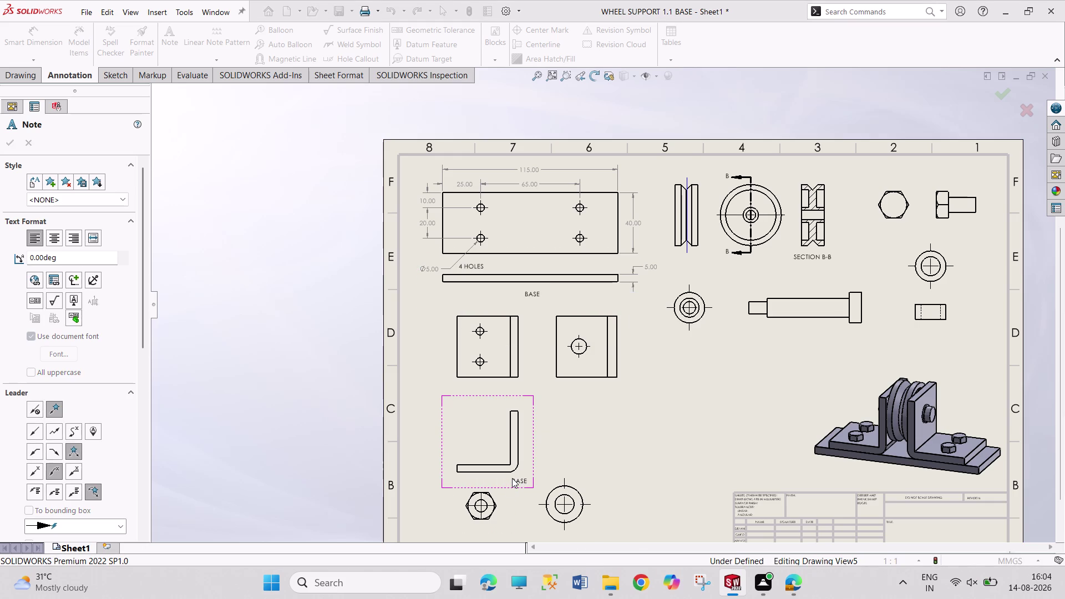
text(UPPORT)
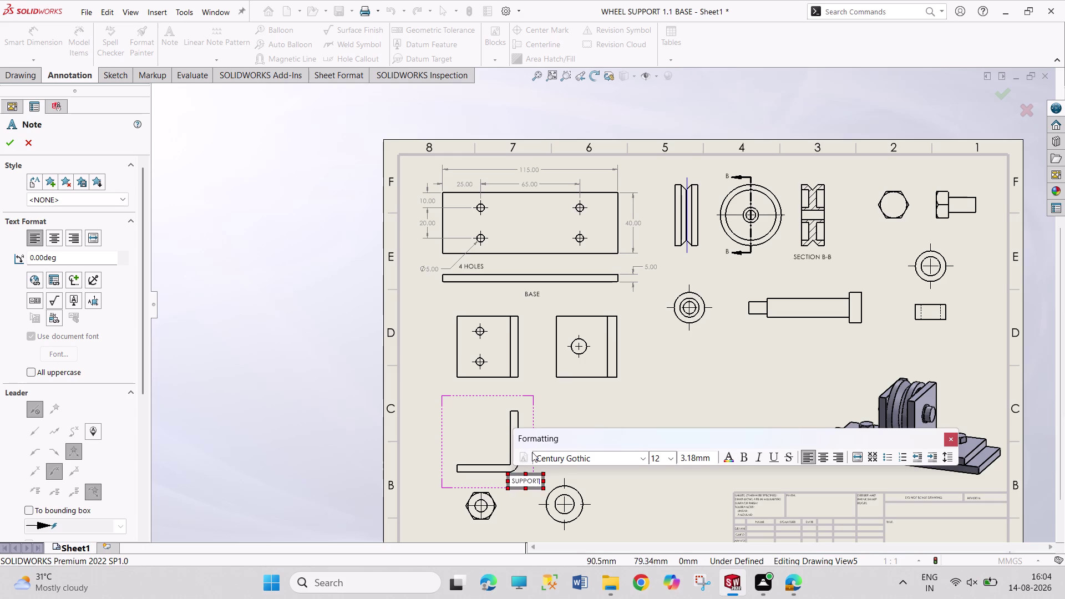
key(Escape)
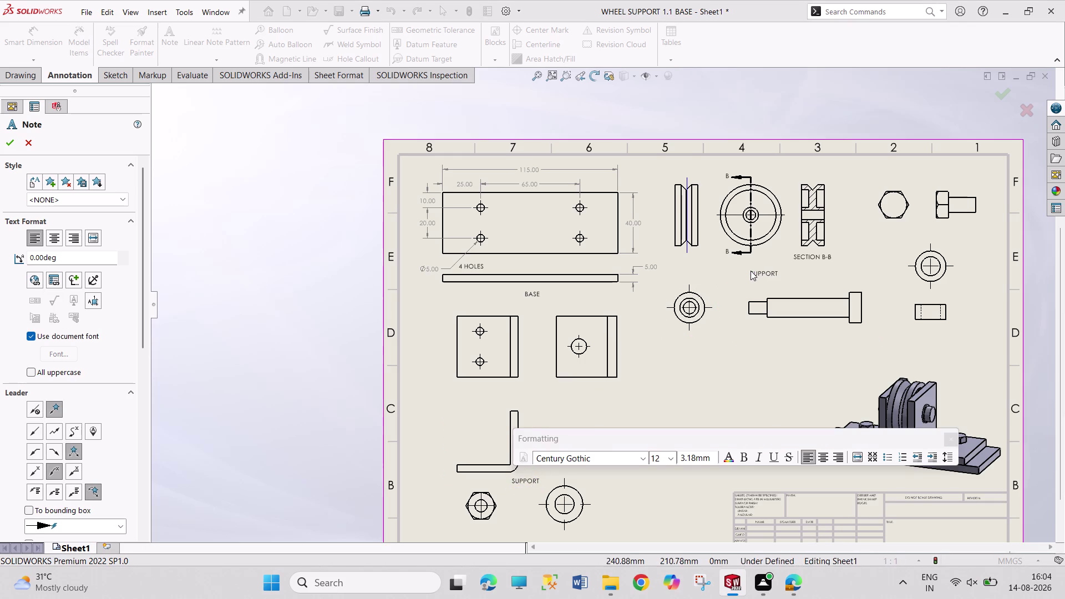
click(749, 270)
text(WH)
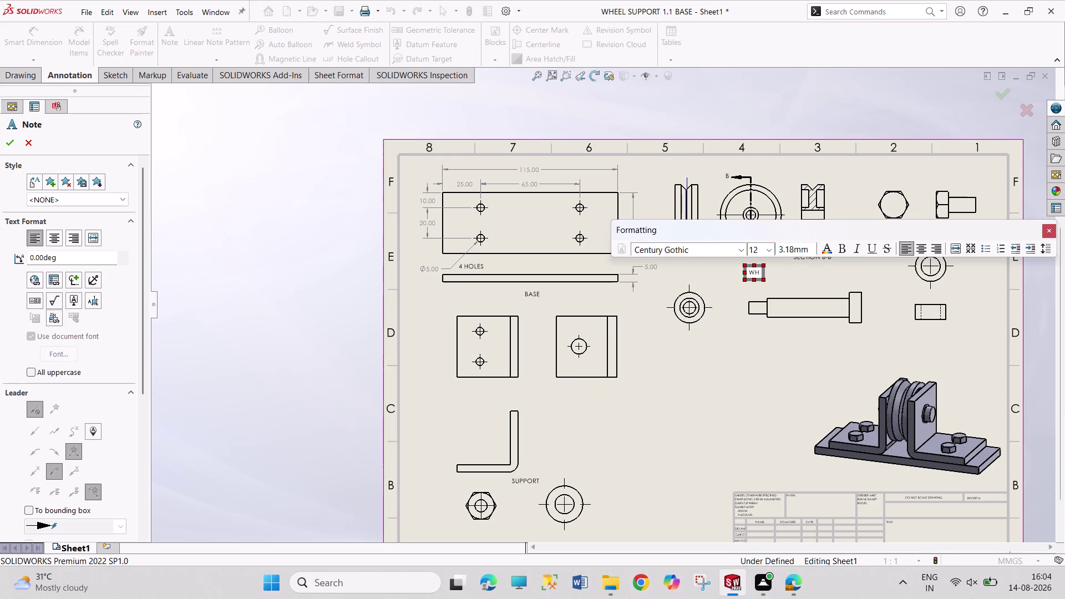
text(EEL)
key(Escape)
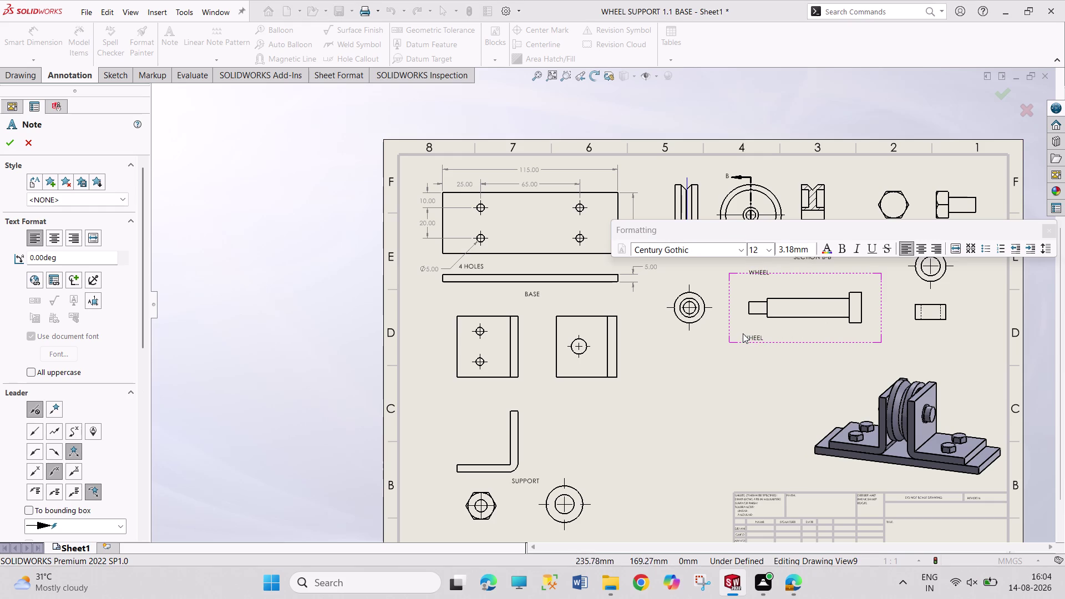
Caption the long screw view 'SHOULDER SCREW'.
click(743, 333)
text(SHO)
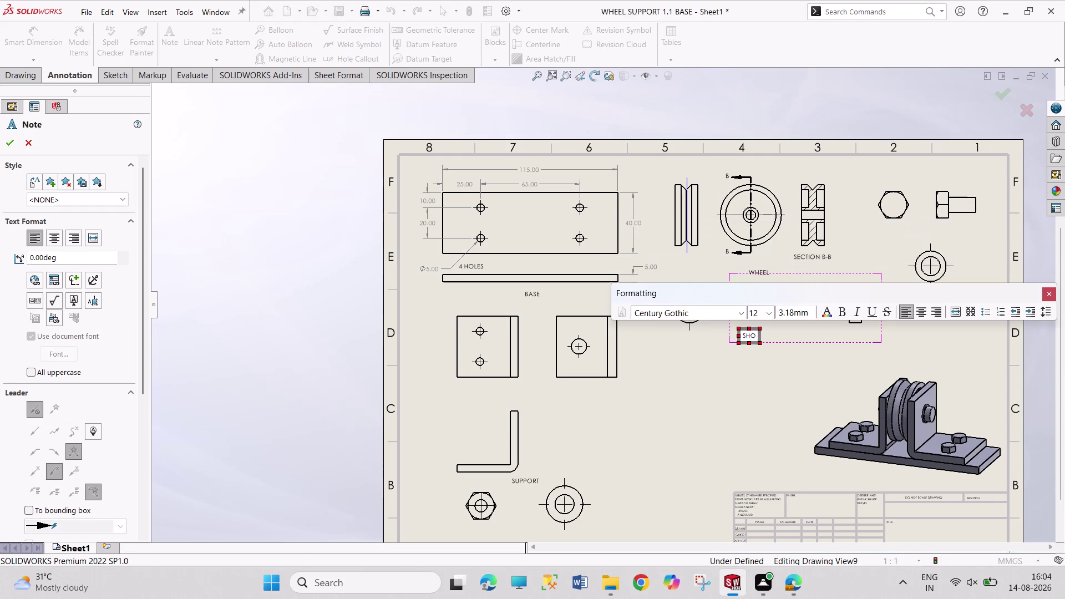
text(ULDER)
key(space)
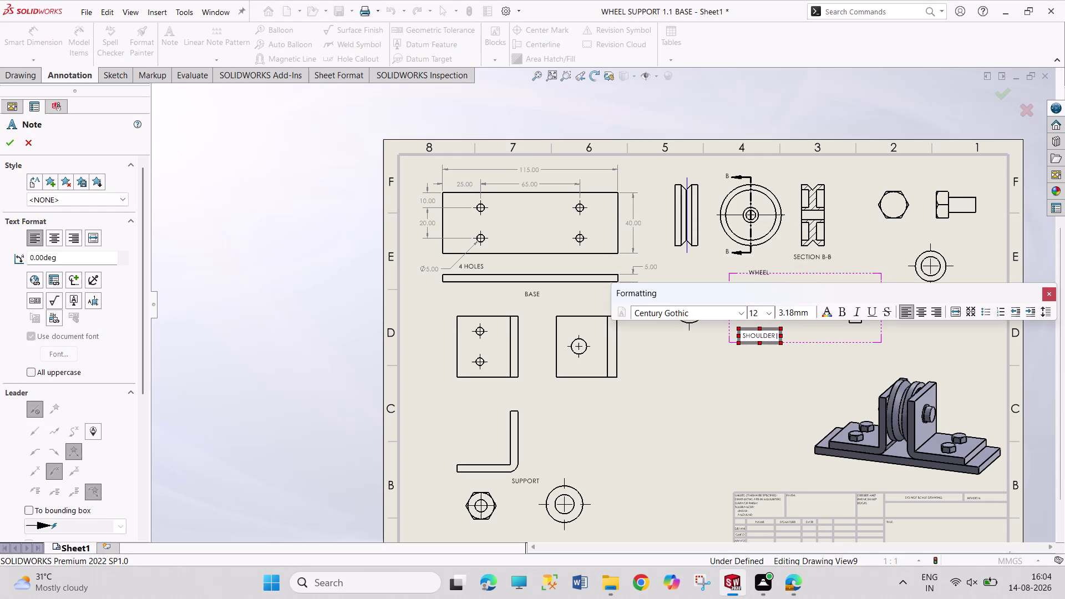
text(CS)
key(BackSpace)
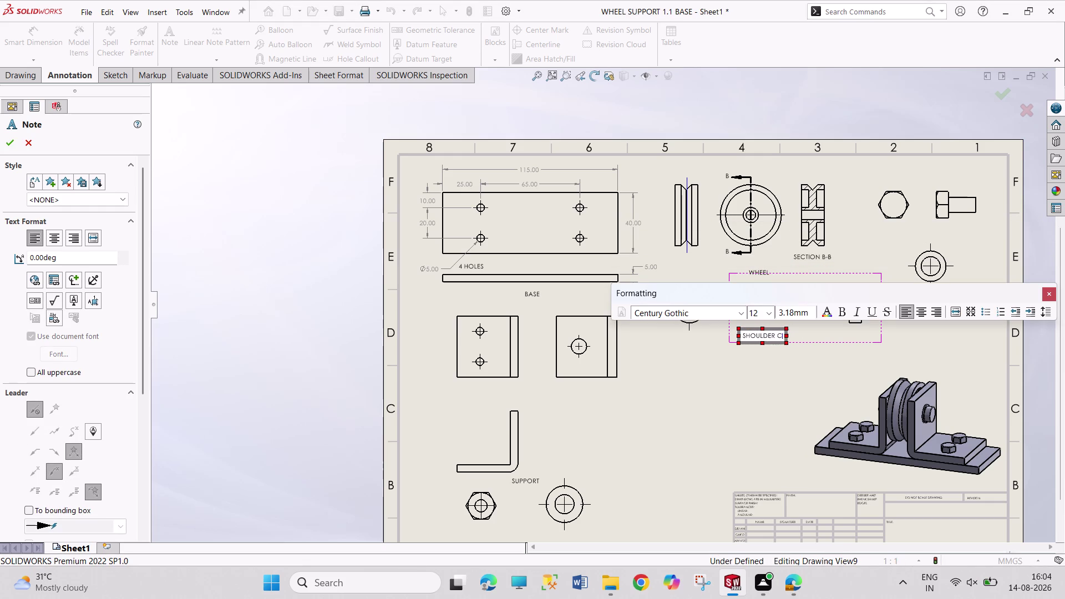
key(BackSpace)
text(SCREW)
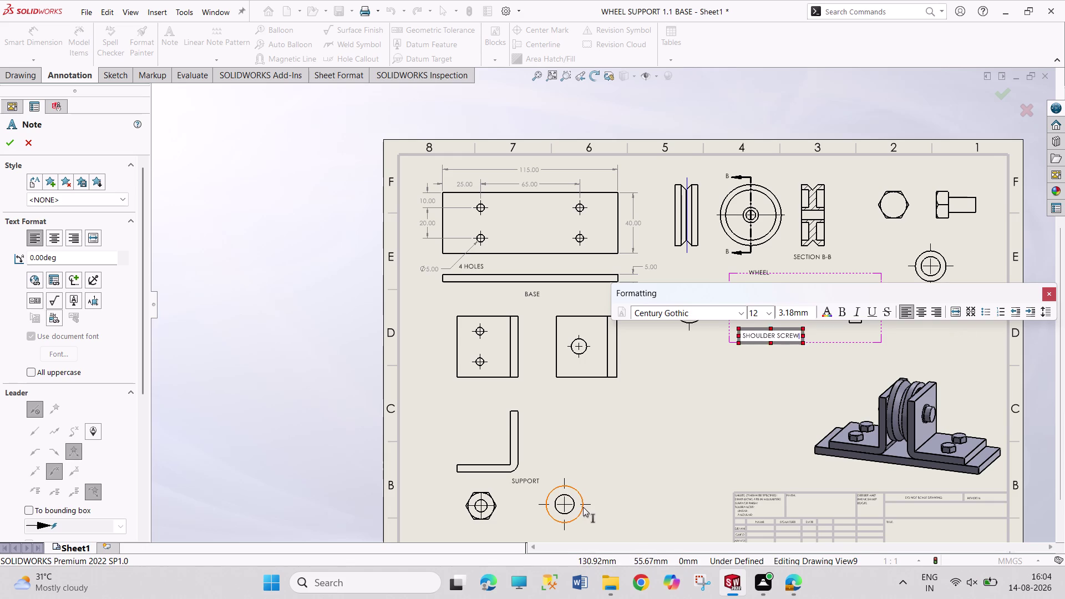
scroll(down, 3)
scroll(down, 3)
scroll(up, 3)
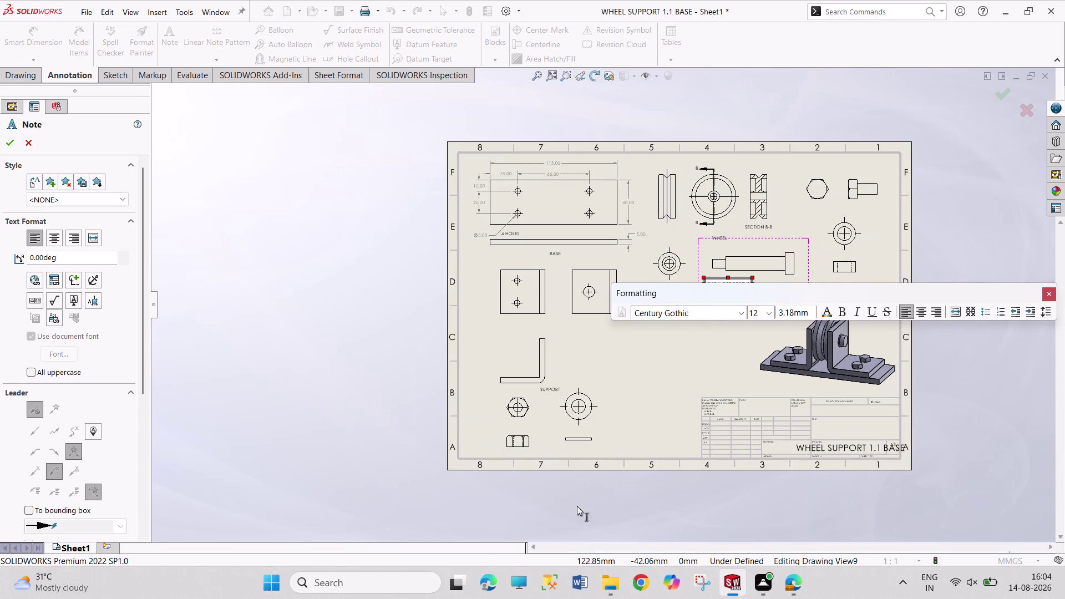
scroll(down, 3)
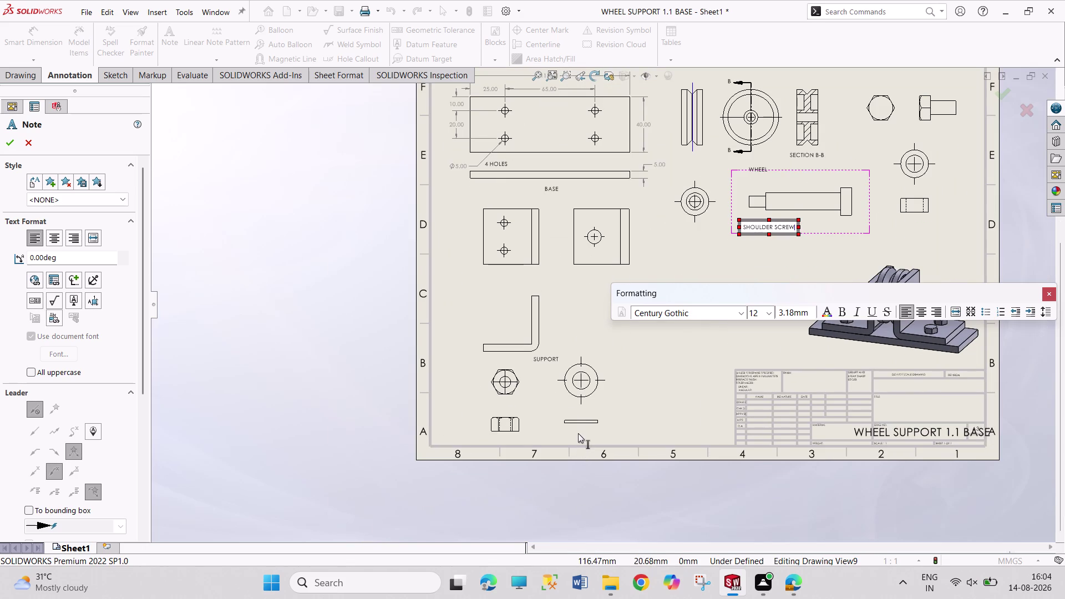
click(578, 433)
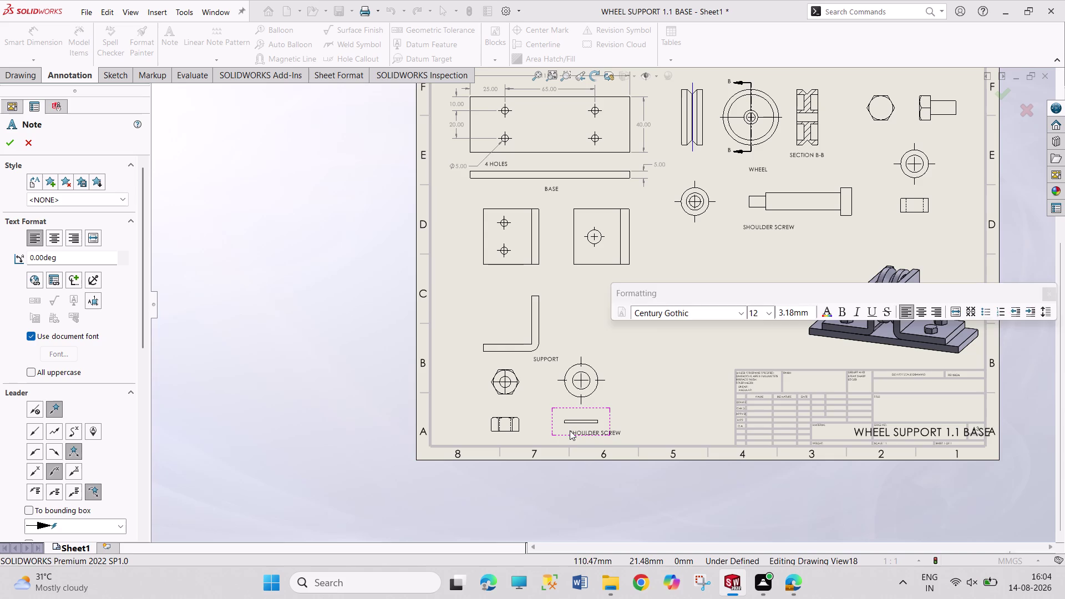
Caption the washer and nut views 'WASHER' and 'NUT'.
click(567, 430)
text(WAS)
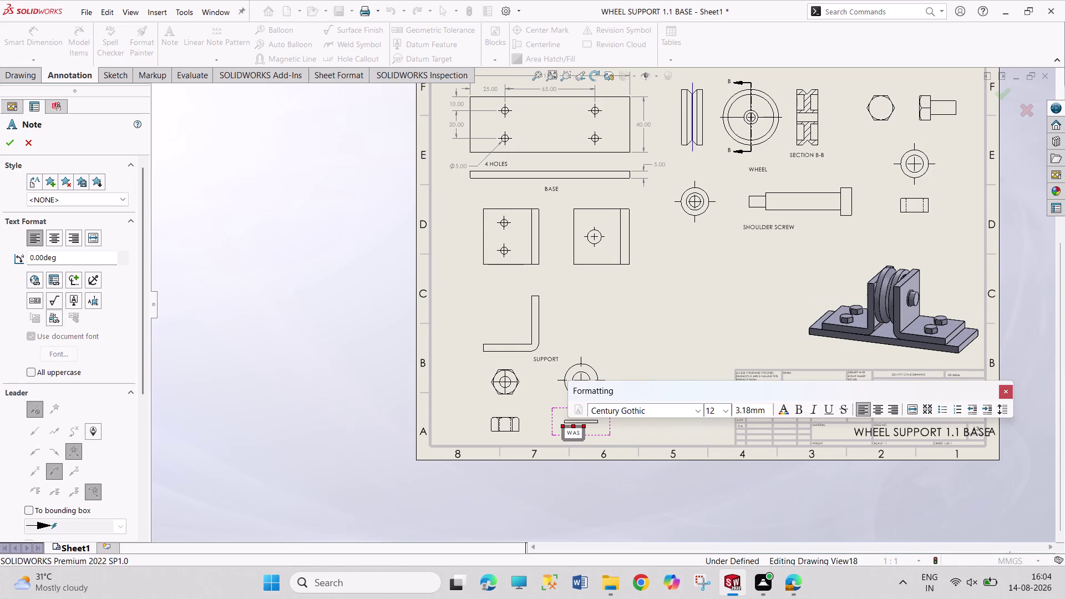
text(HER)
click(498, 436)
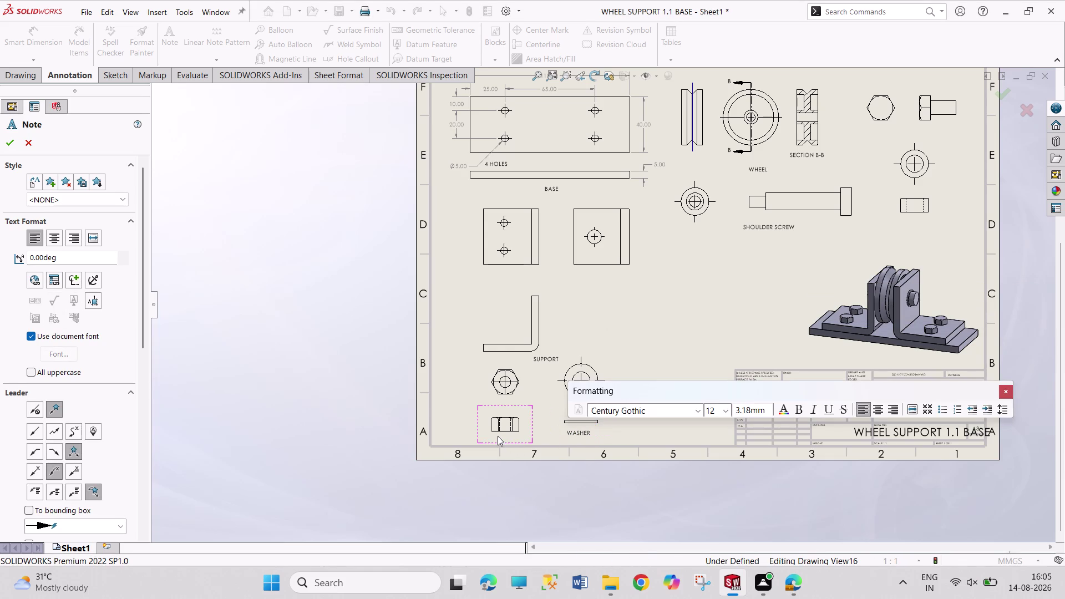
click(498, 436)
text(N)
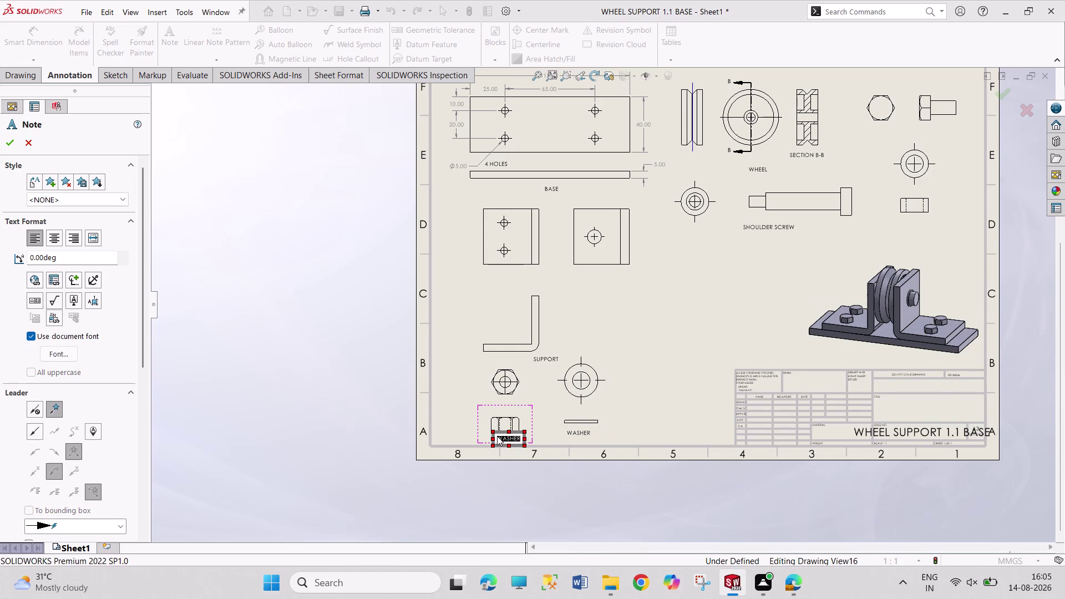
text(UT)
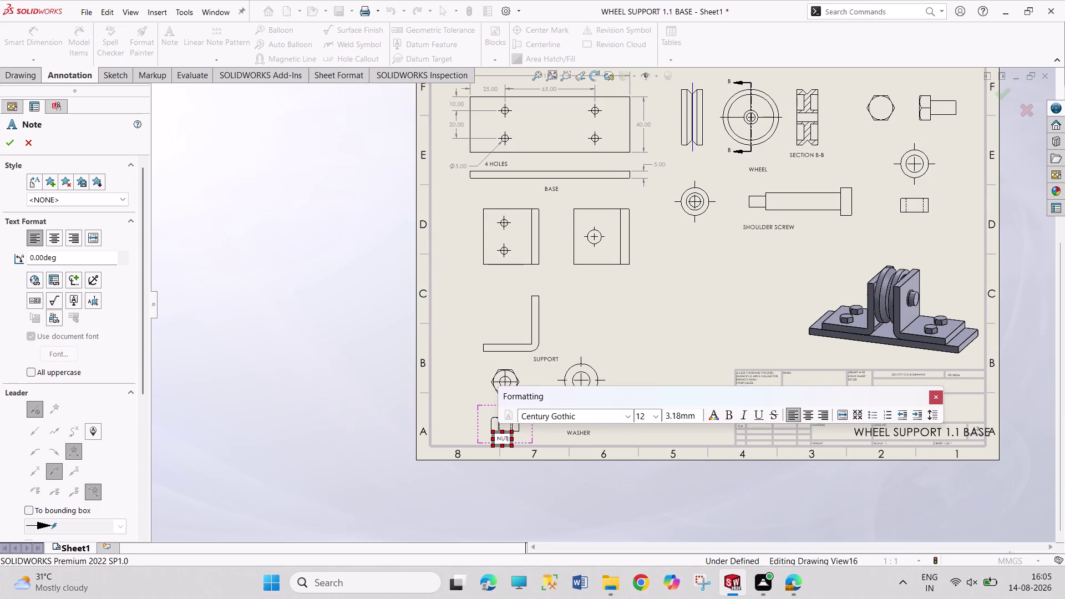
key(Escape)
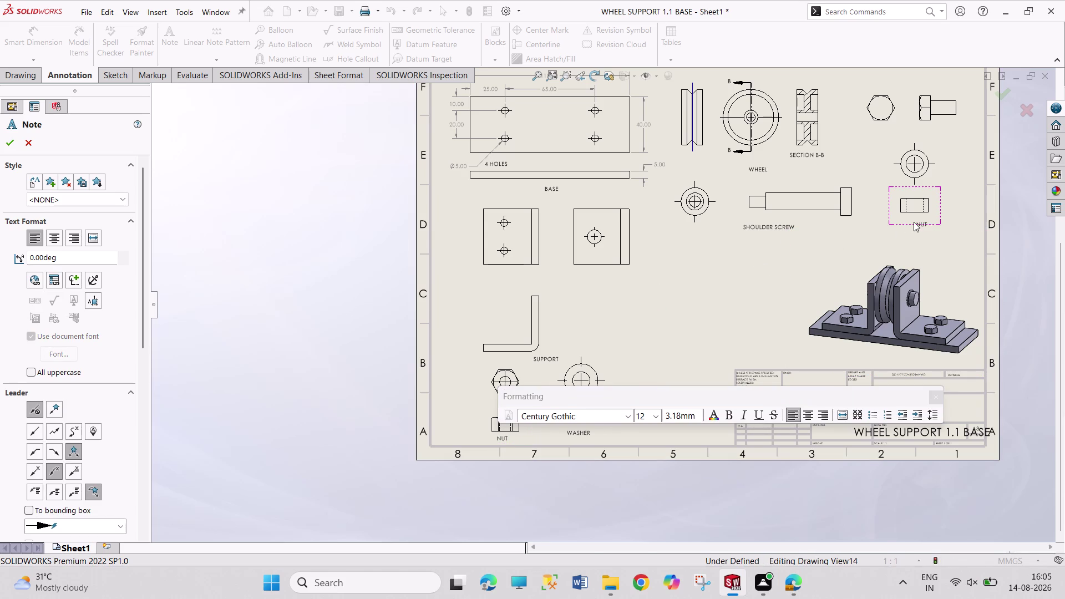
Caption the bushing and hexagon-head views 'BUSHER' and 'SCREW'.
click(914, 219)
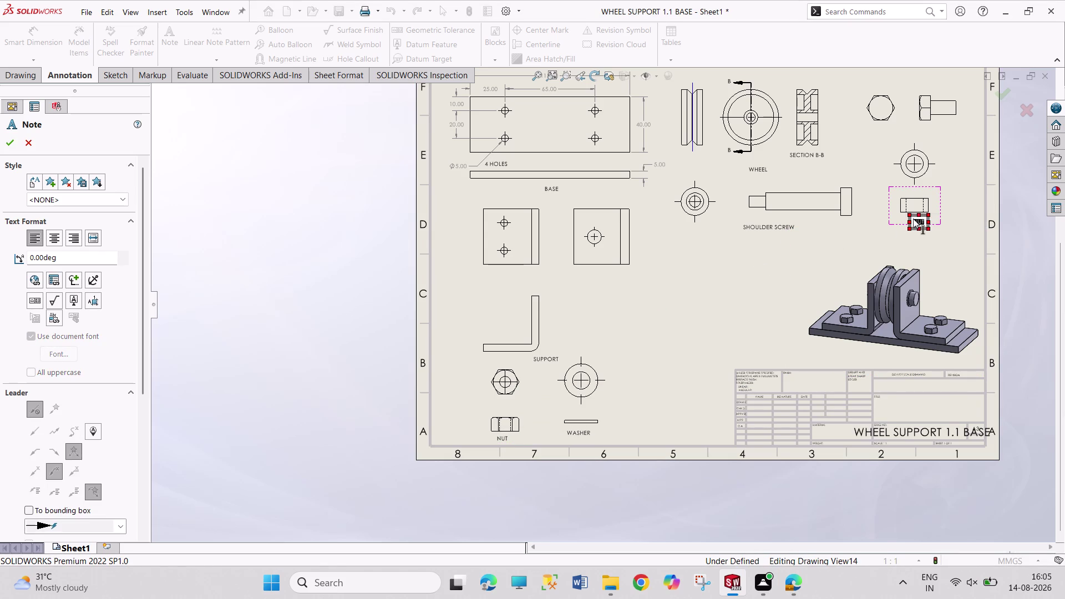
key(b)
text(USH)
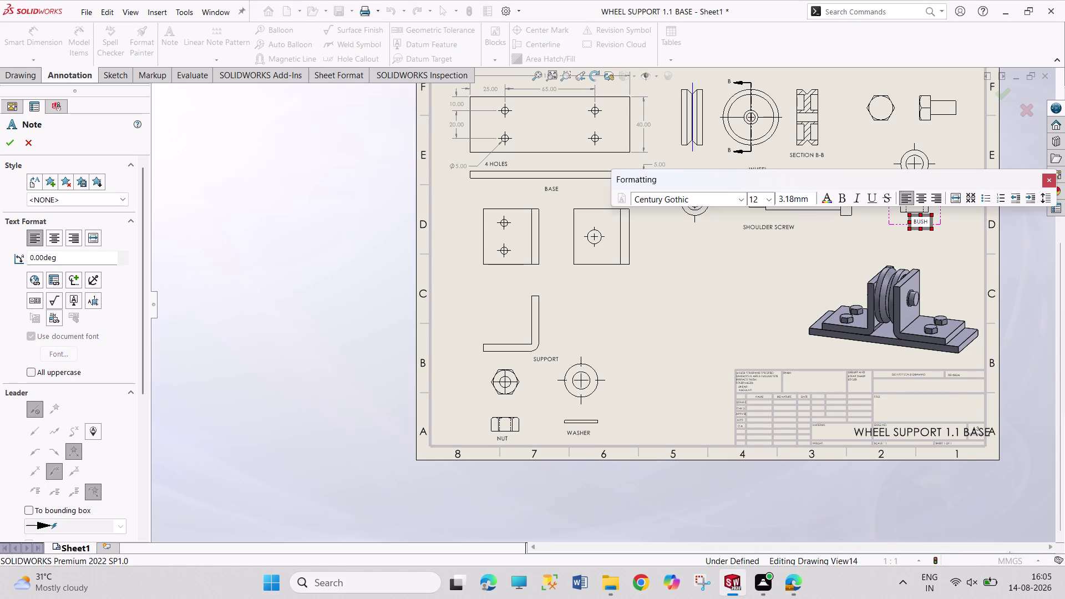
text(ER)
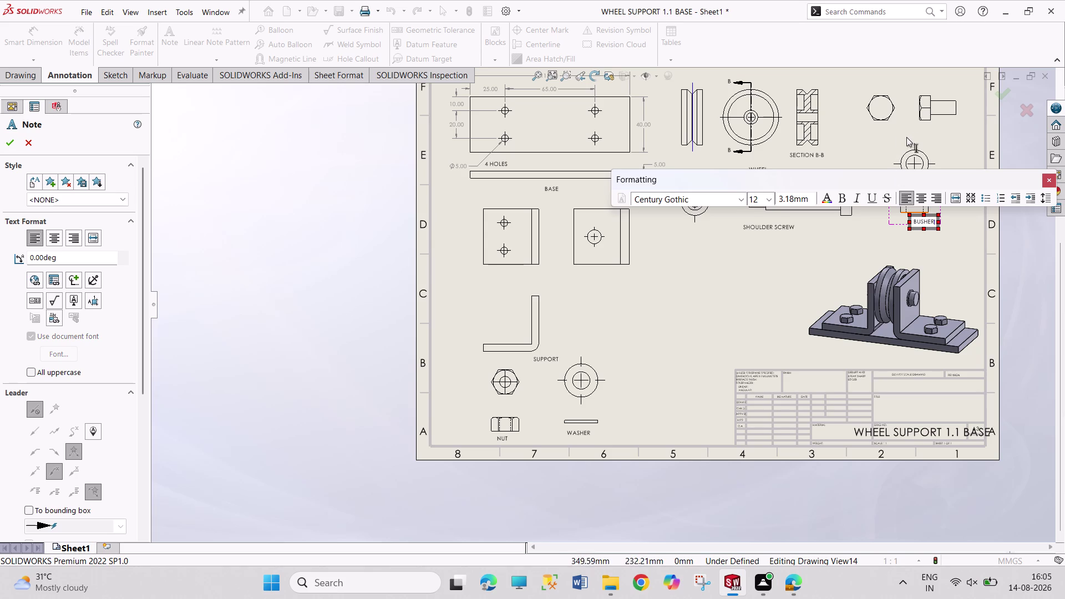
click(914, 131)
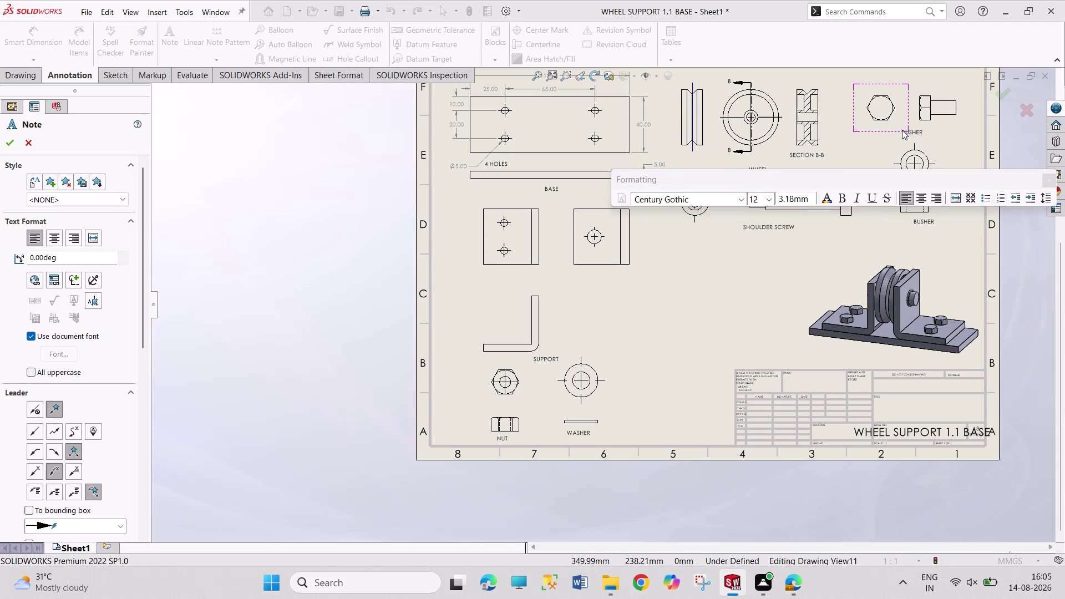
click(903, 130)
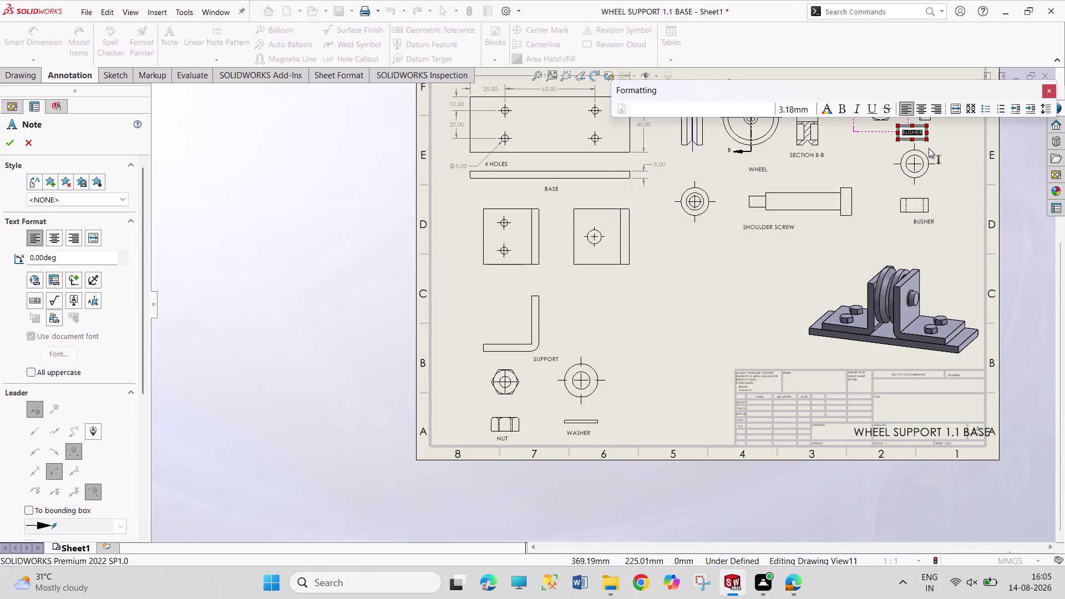
text(SCREW)
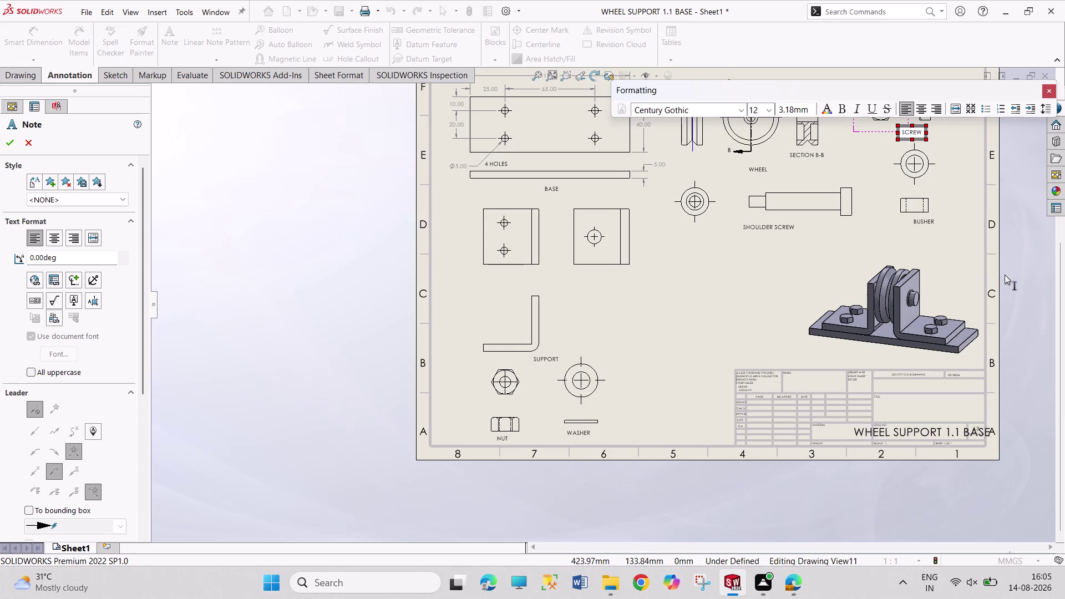
key(Escape)
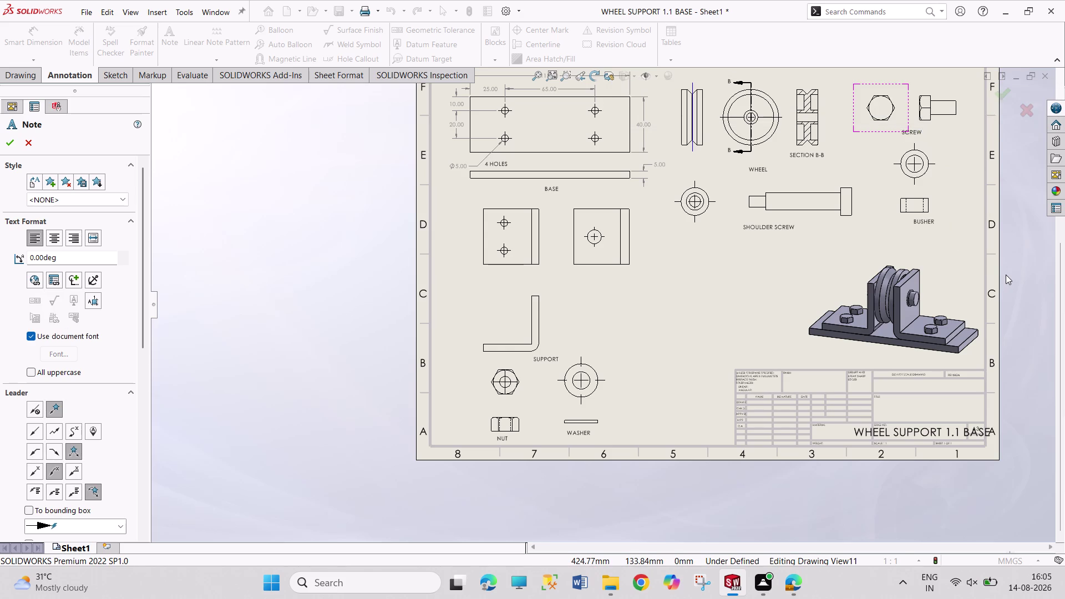
Exit the Note tool.
key(Escape)
key(Escape)
key(Escape)
key(Escape)
key(Escape)
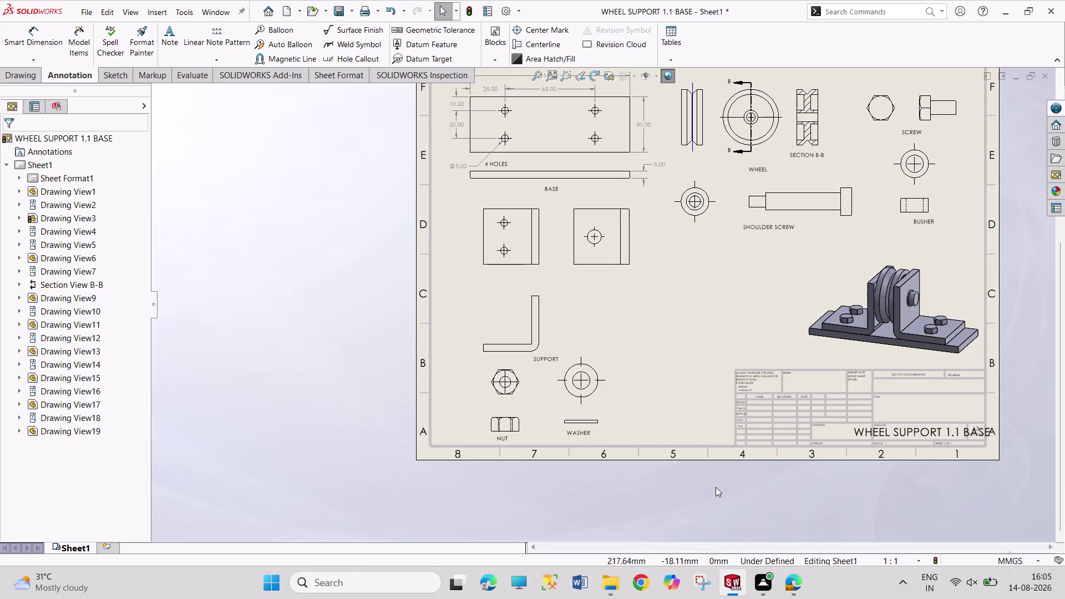
key(Escape)
key(Escape)
key(Escape)
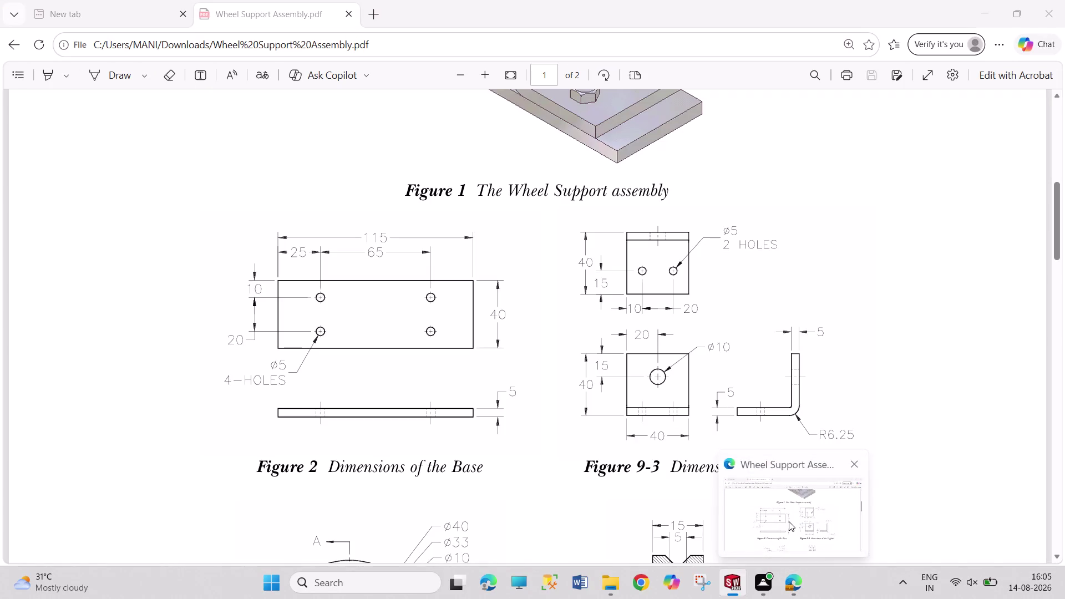
click(789, 522)
scroll(down, 3)
scroll(down, 3)
scroll(down, 3)
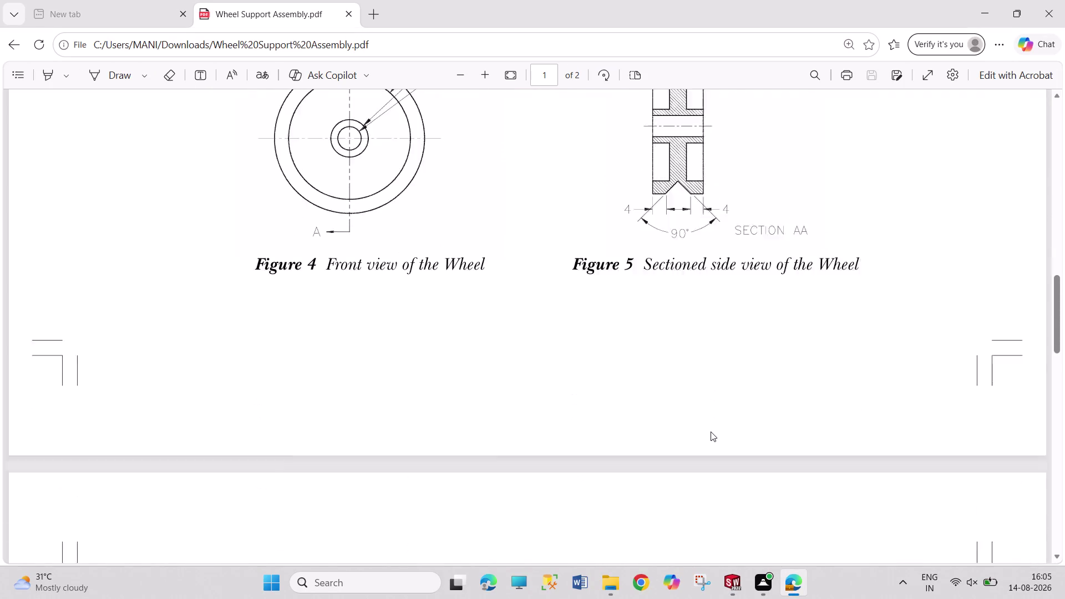
scroll(down, 3)
scroll(down, 3)
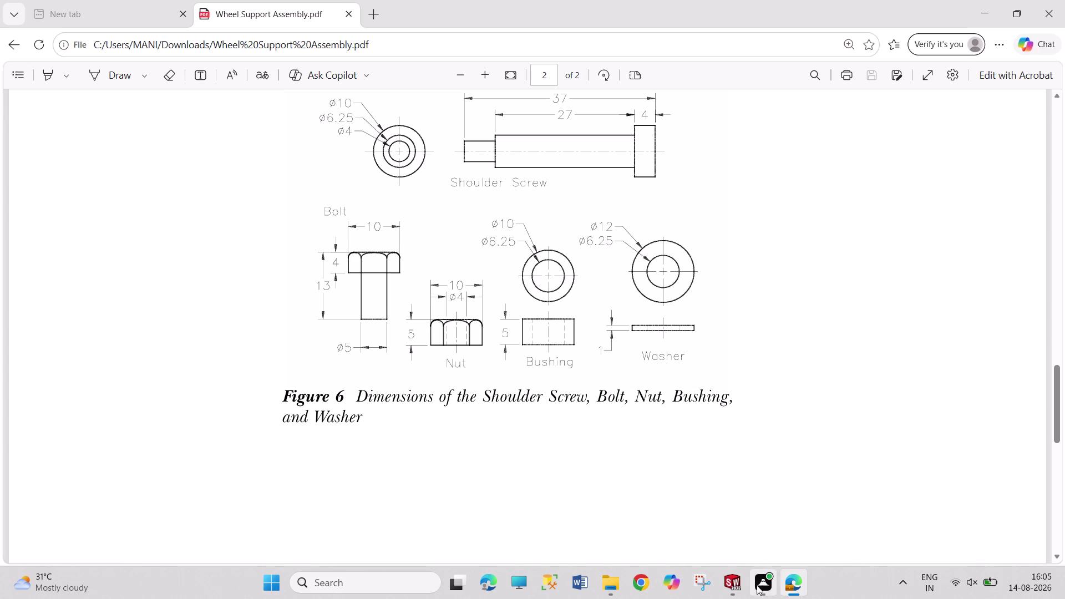
click(735, 584)
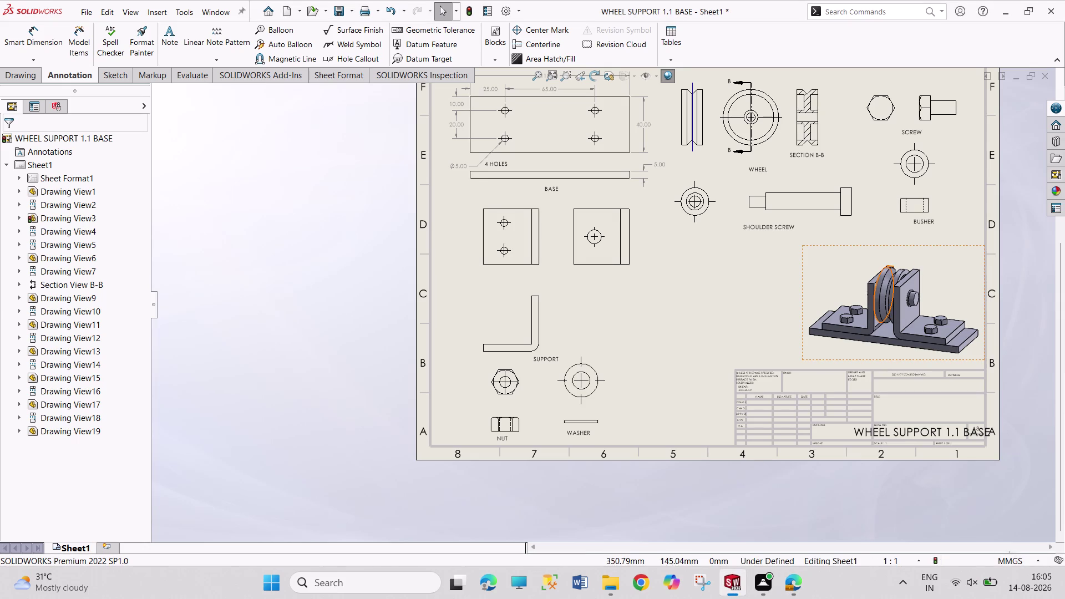
double_click(909, 134)
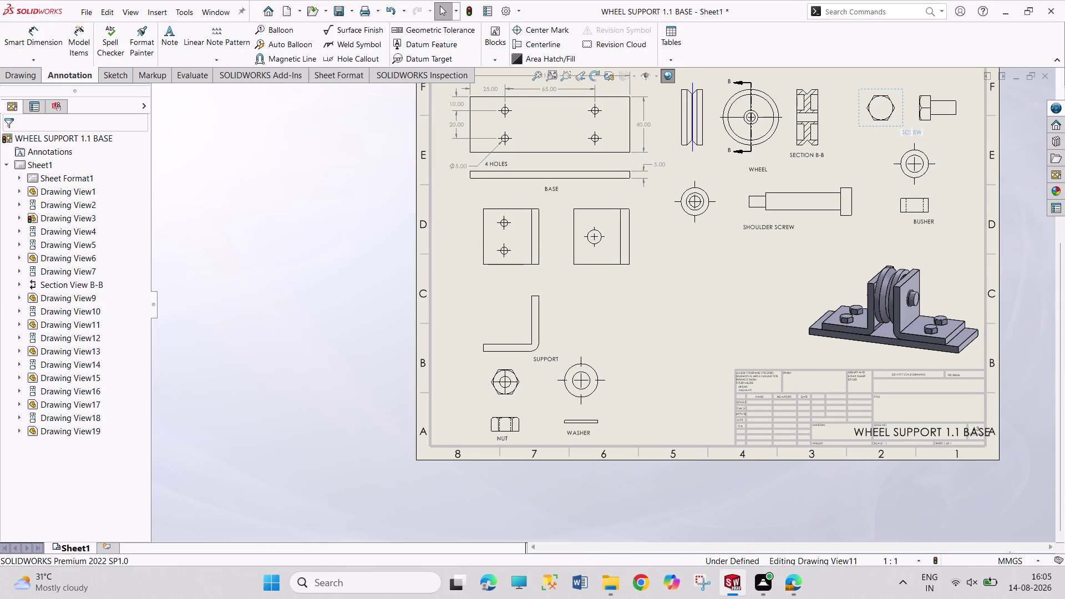
Change the hexagon-head caption to BOLT and set the BASE label to size 20.
text(BOLT)
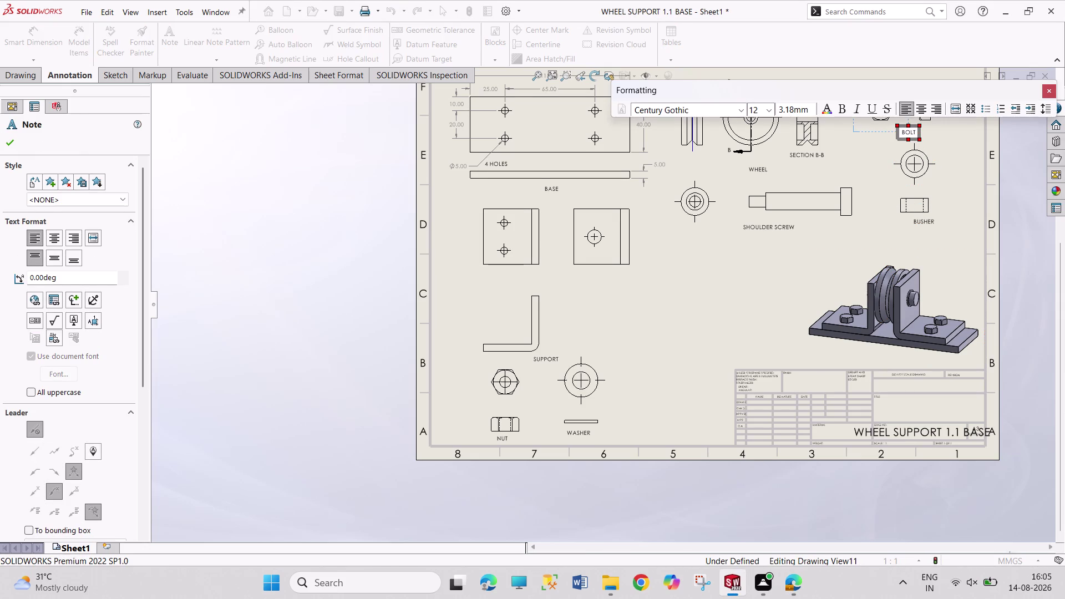
key(Escape)
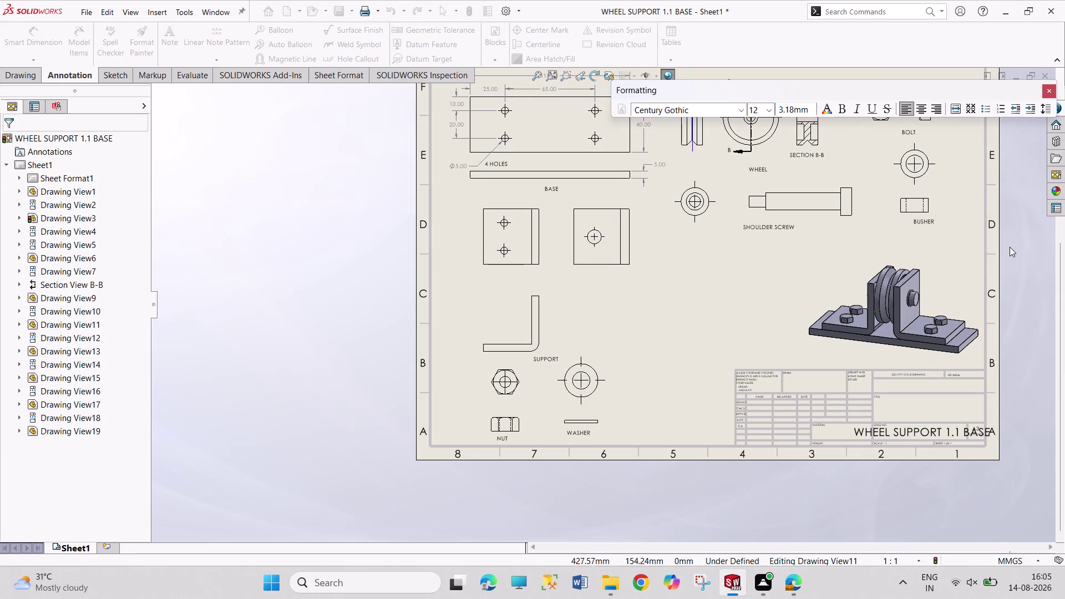
key(Escape)
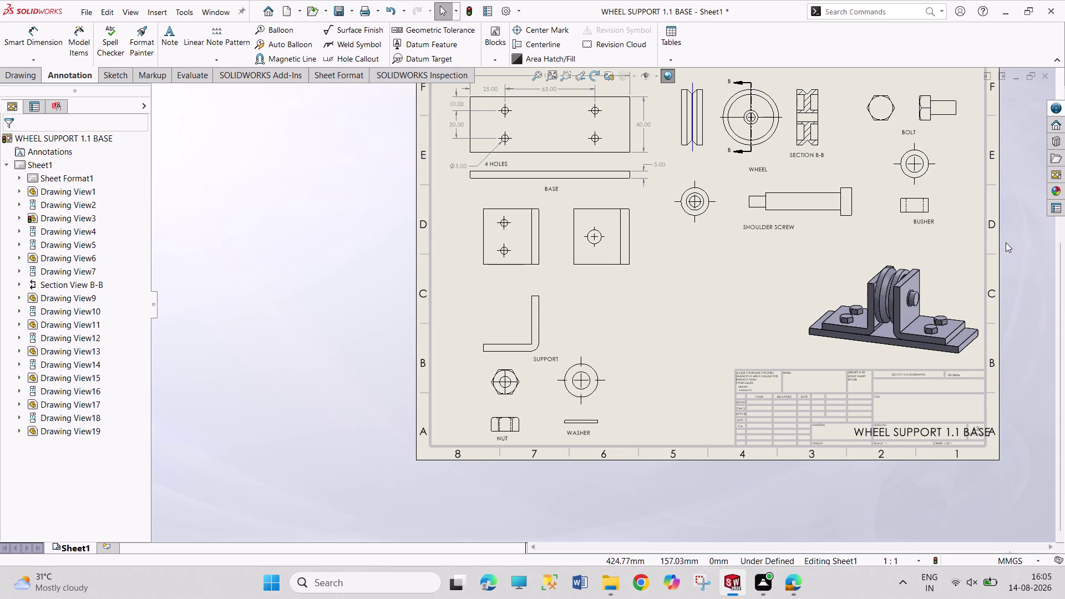
double_click(553, 190)
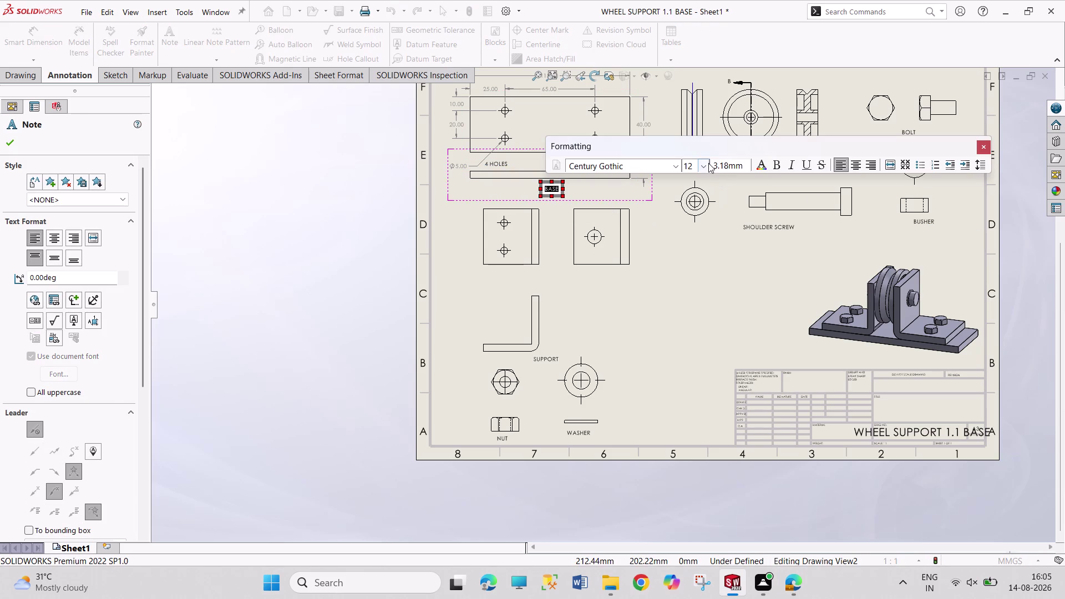
click(706, 162)
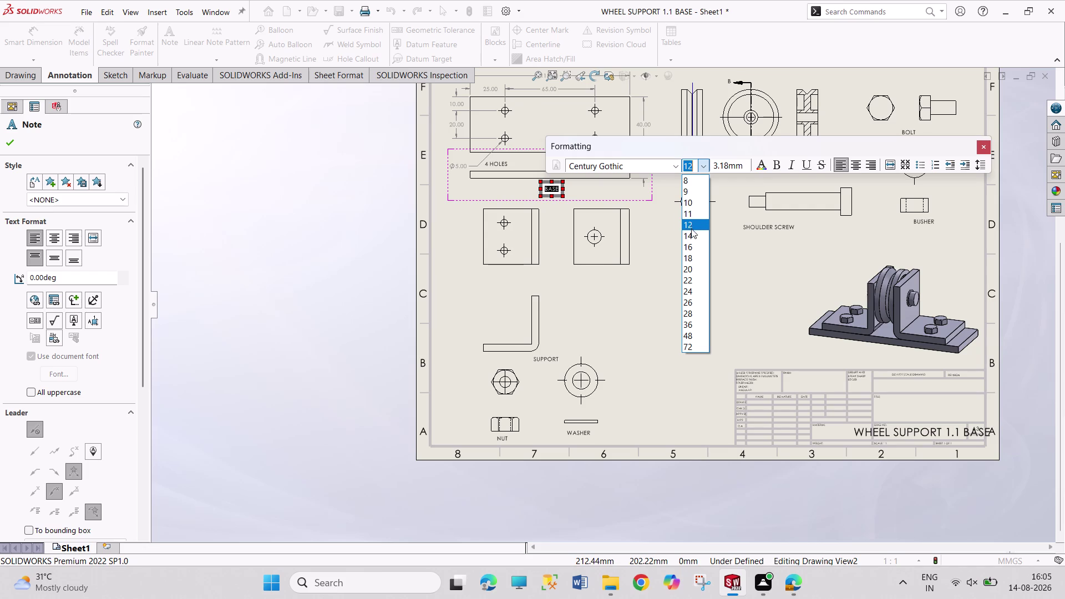
click(692, 265)
key(Escape)
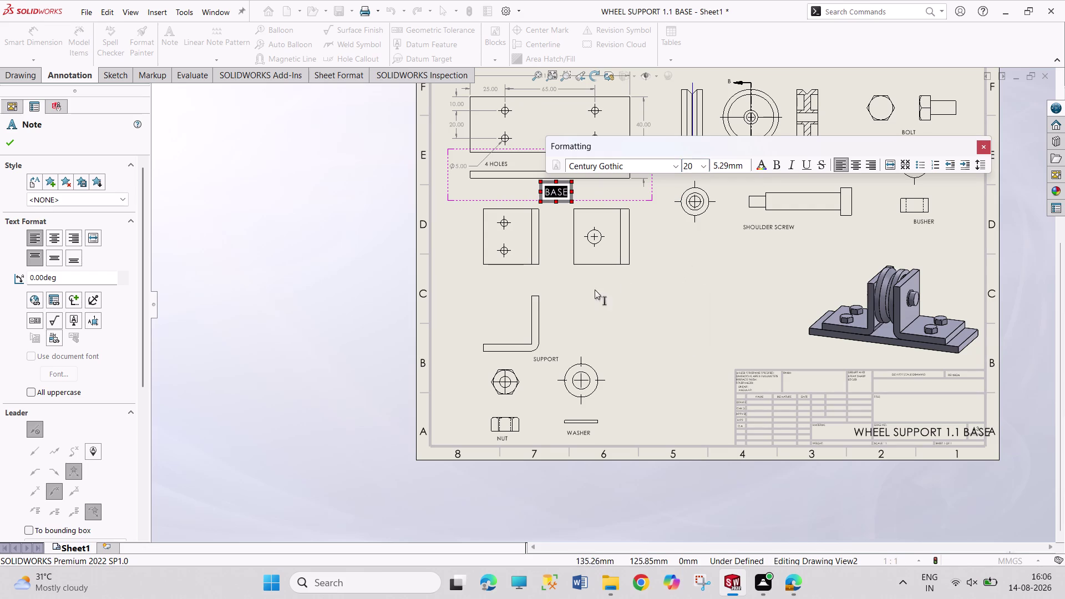
click(547, 358)
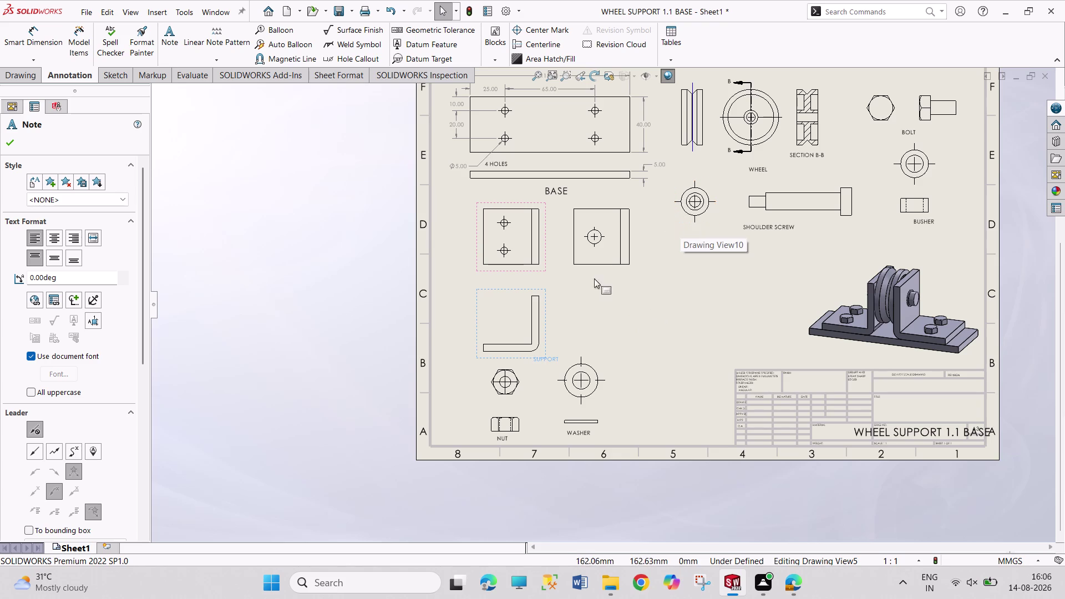
Set the SUPPORT label to size 20 and centre it beneath the support view.
double_click(545, 359)
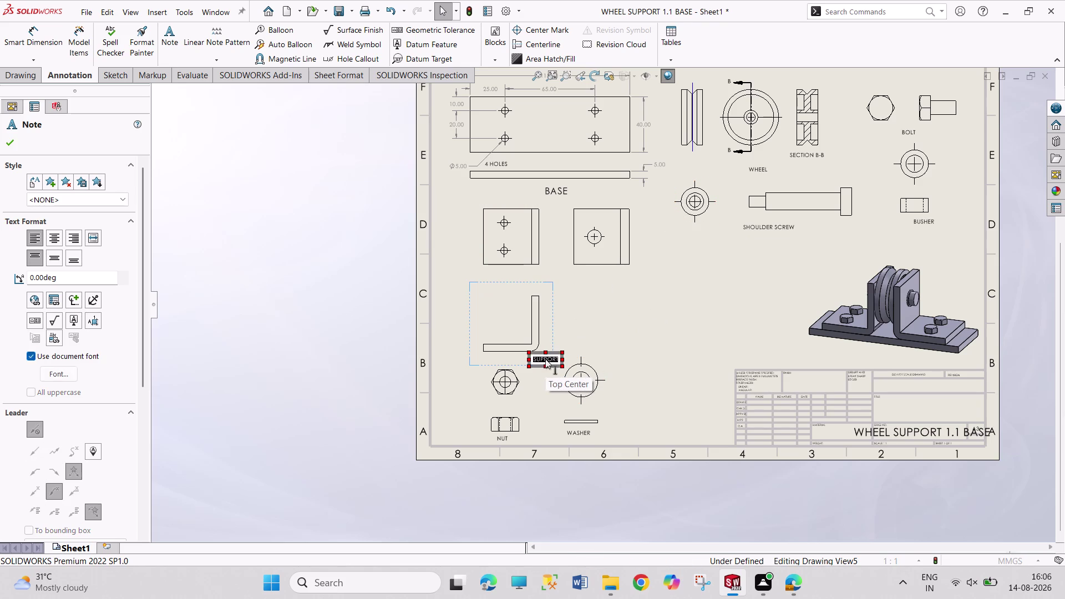
click(681, 337)
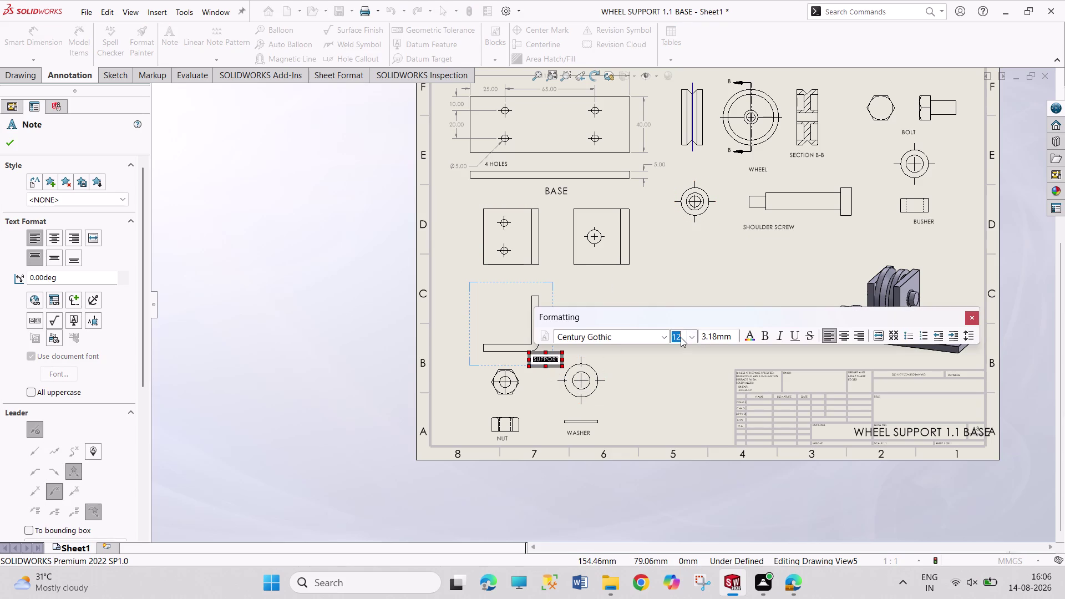
text(20)
key(Escape)
key(Return)
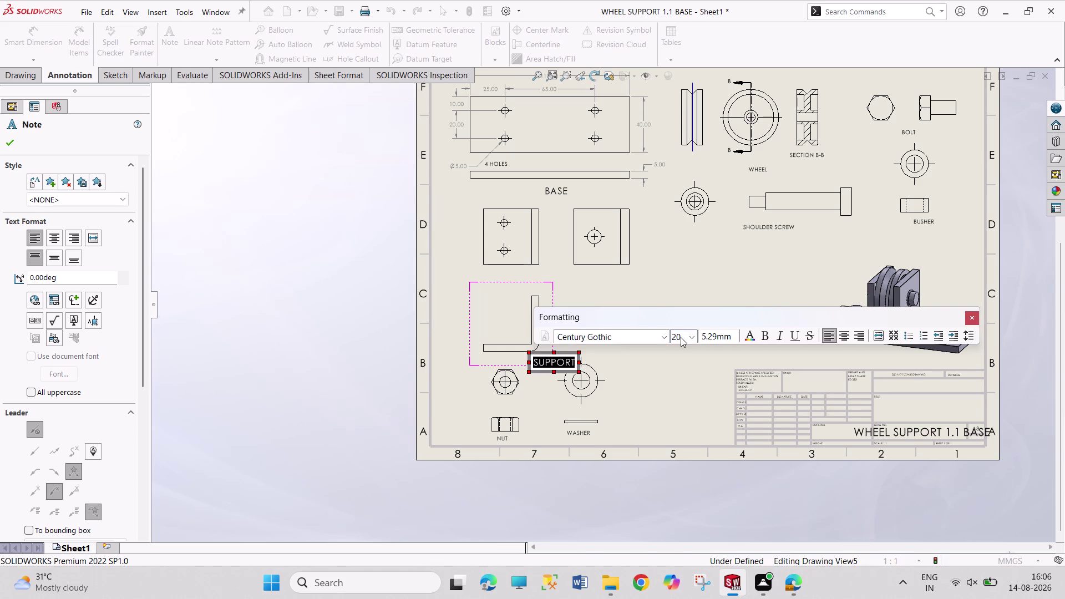
key(Escape)
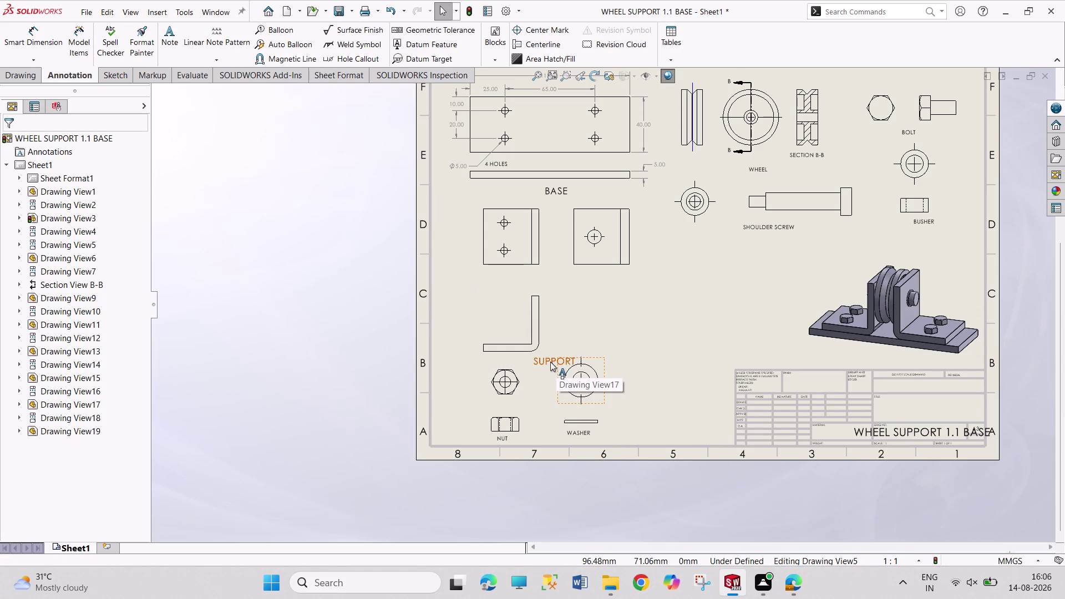
drag(545, 331, 546, 321)
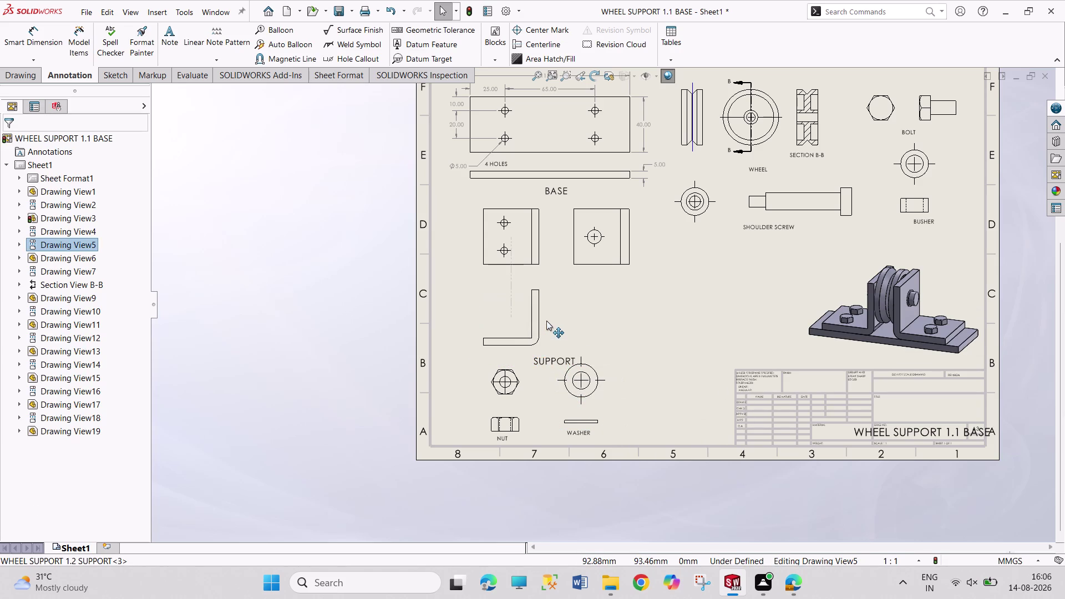
drag(547, 321, 546, 319)
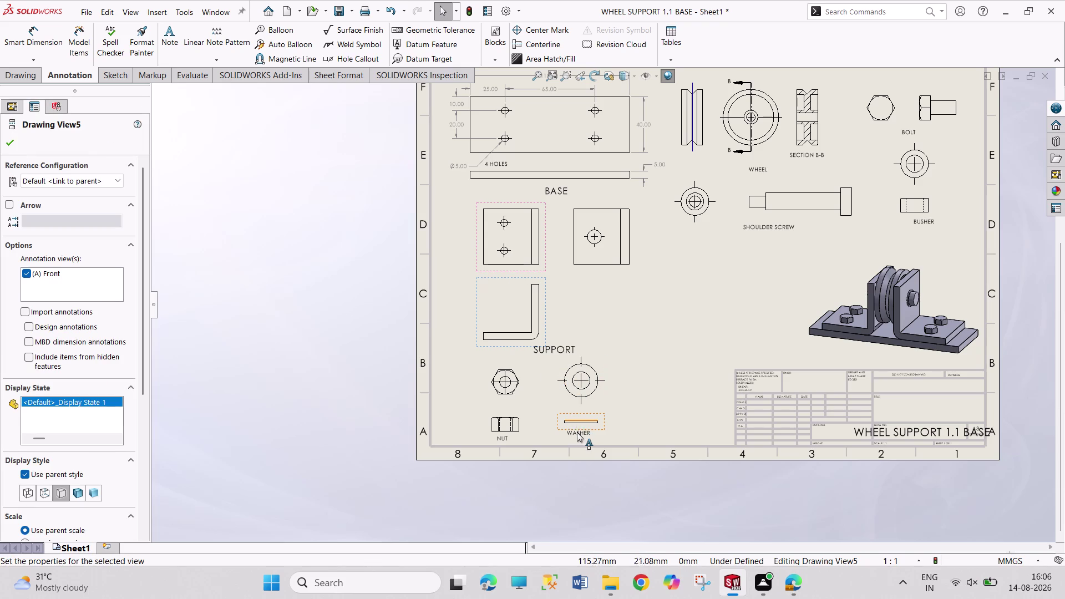
Set the WASHER label text to size 20.
click(577, 433)
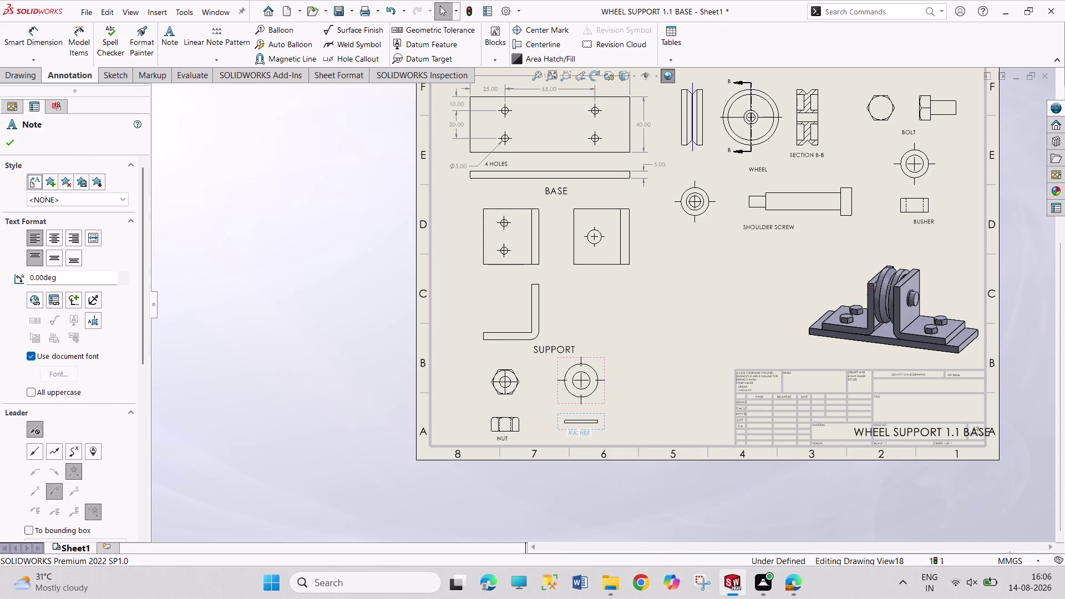
double_click(577, 433)
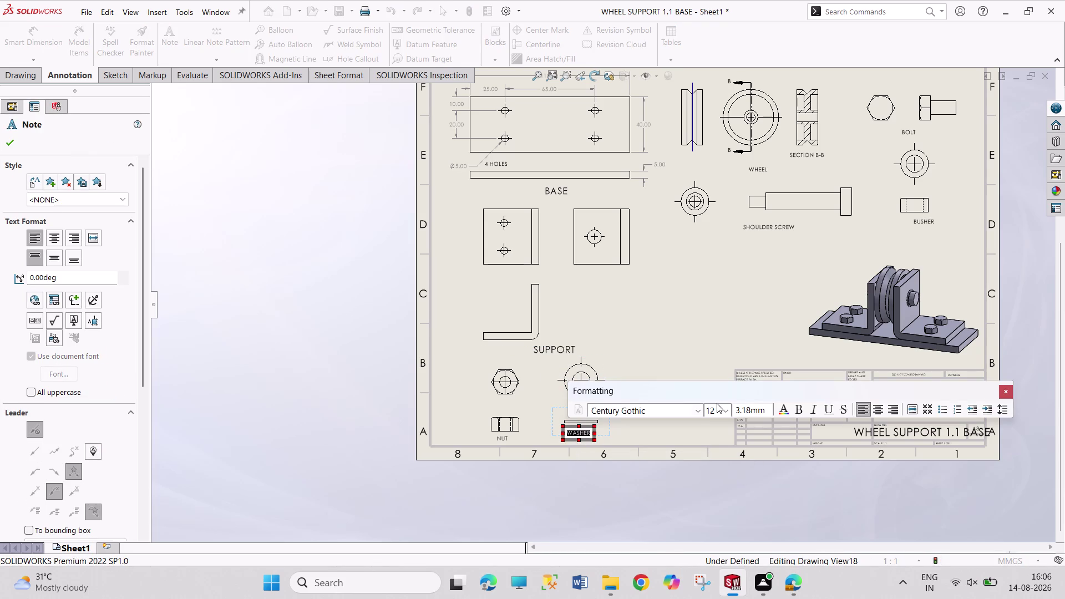
click(711, 410)
text(20)
key(Return)
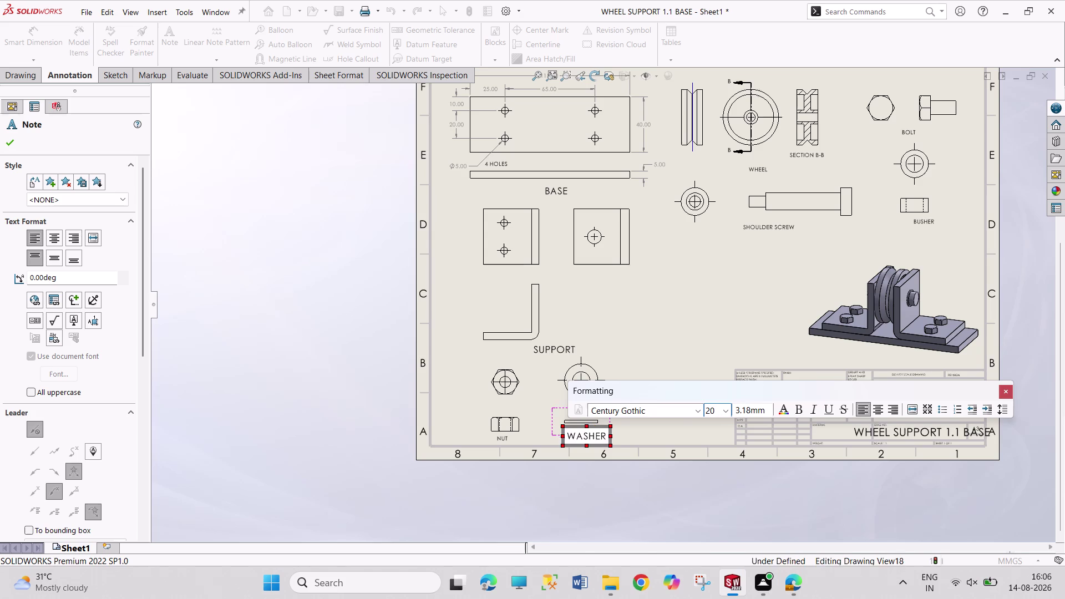
double_click(505, 439)
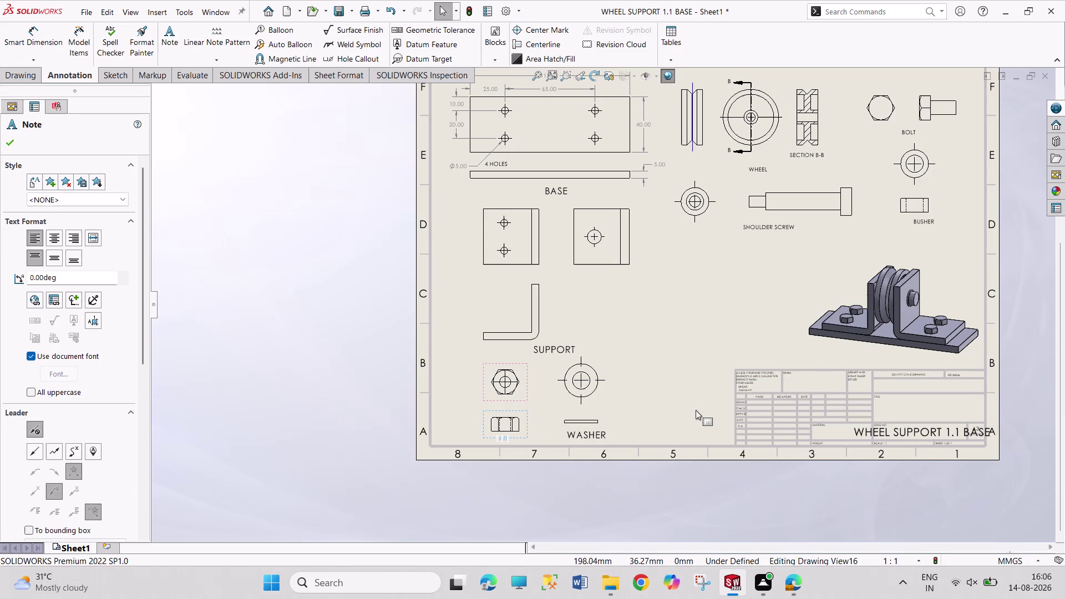
Set the NUT label to size 20 and reposition it under the nut view.
double_click(503, 439)
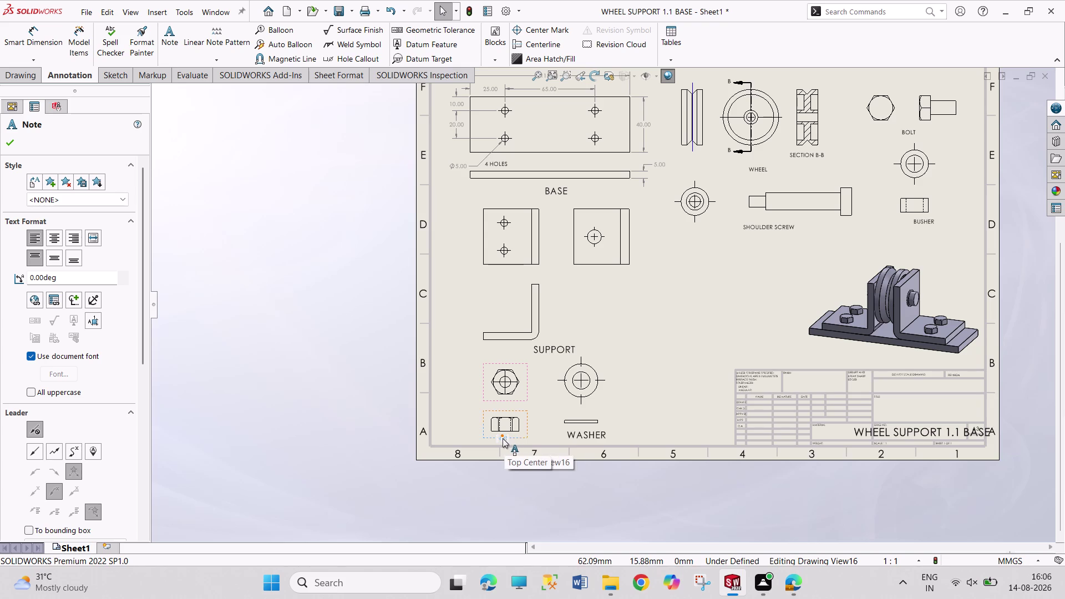
click(643, 413)
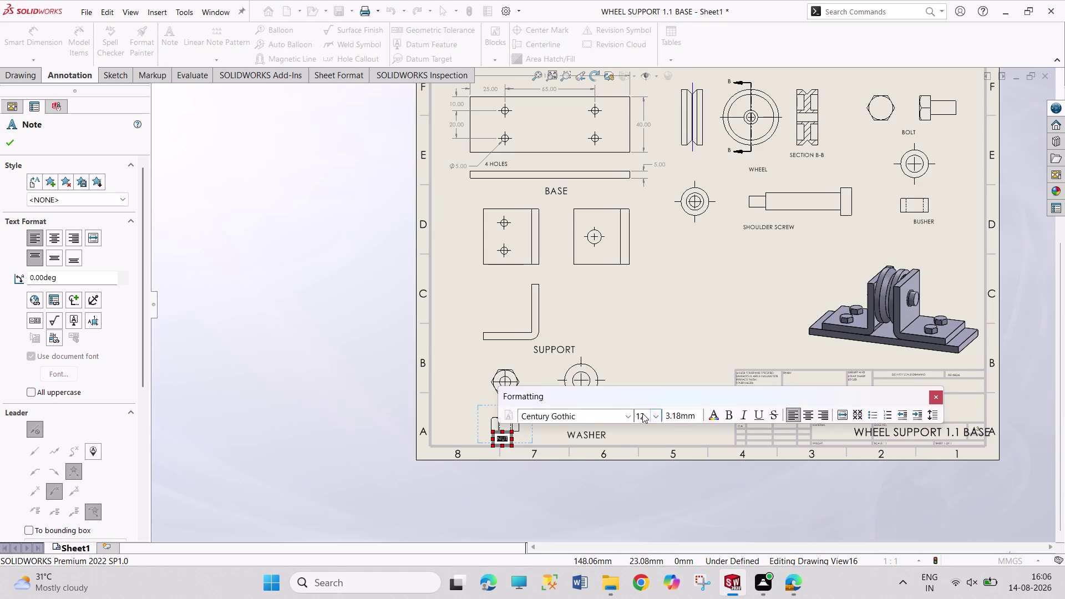
text(20)
key(Return)
key(Escape)
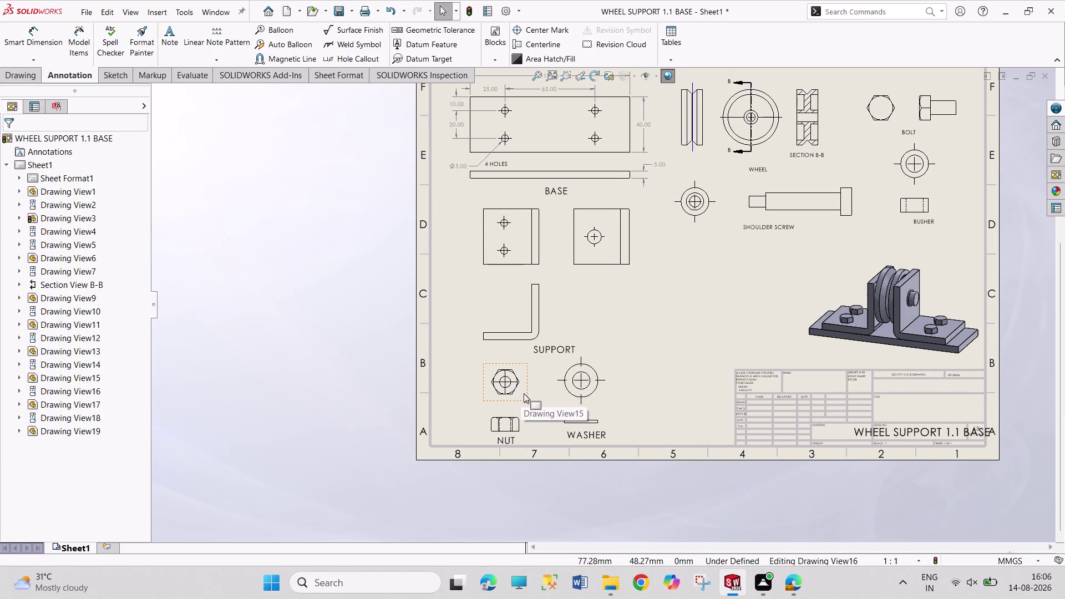
drag(527, 394, 528, 385)
drag(527, 426, 527, 424)
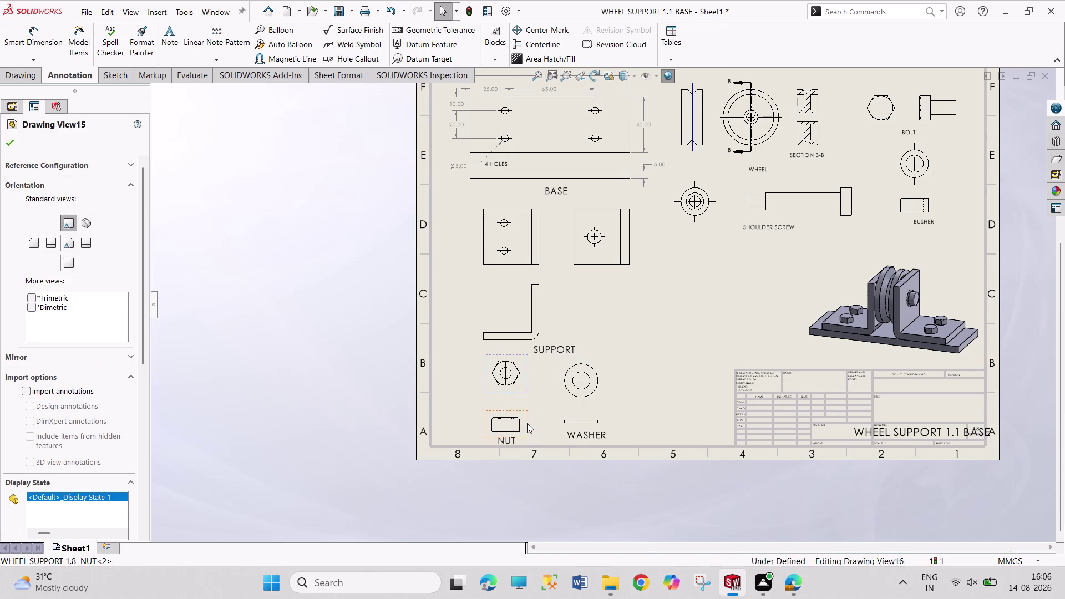
drag(527, 424, 529, 416)
key(Escape)
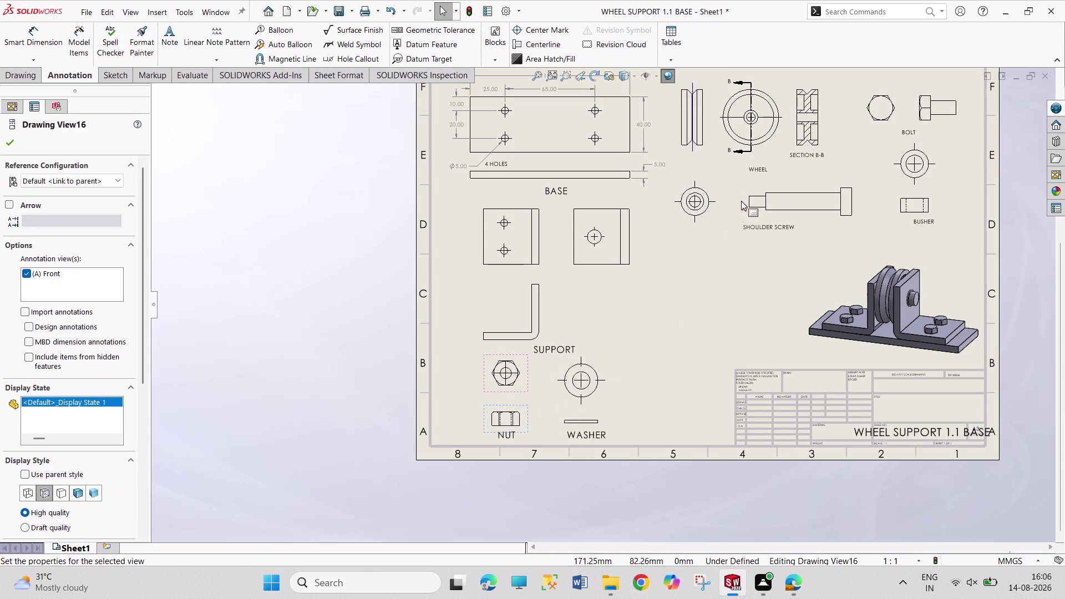
key(Escape)
key(Escape)
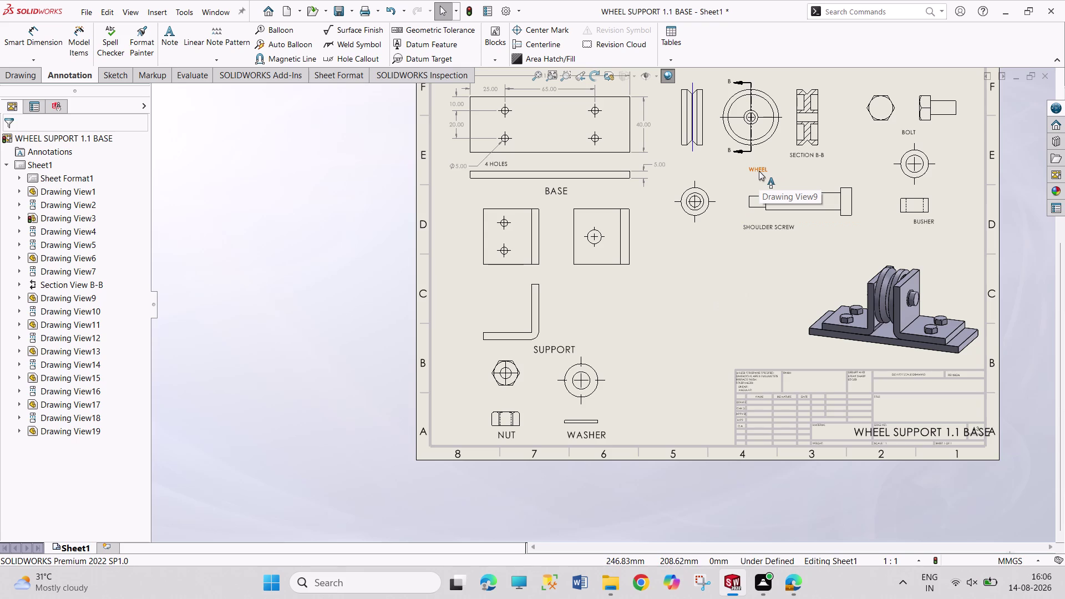
click(168, 40)
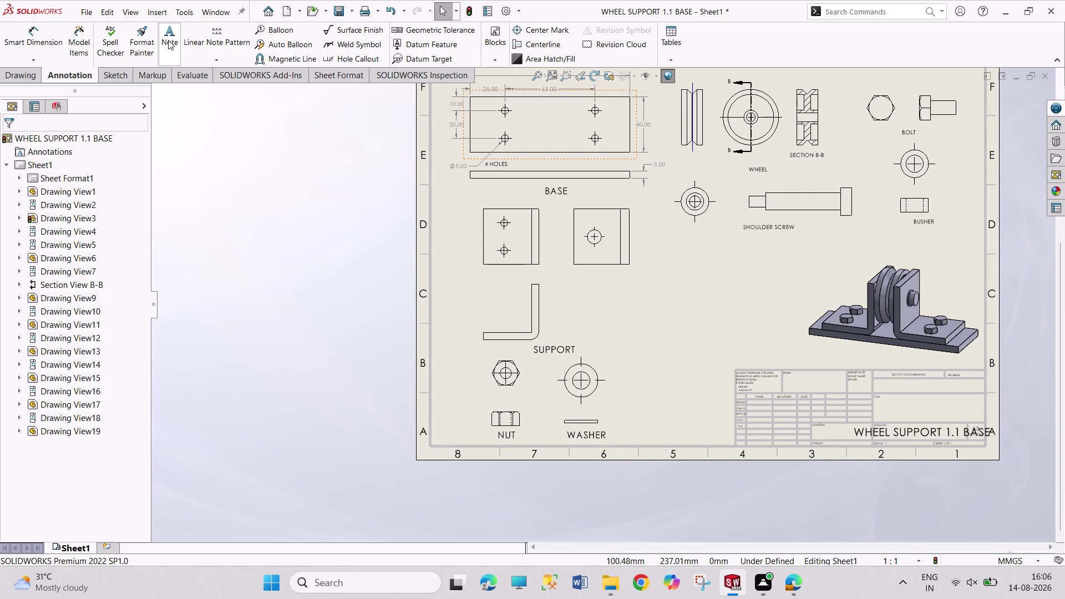
Place a size-20 WHEEL SUPPORT note below the shaded isometric assembly view.
click(832, 354)
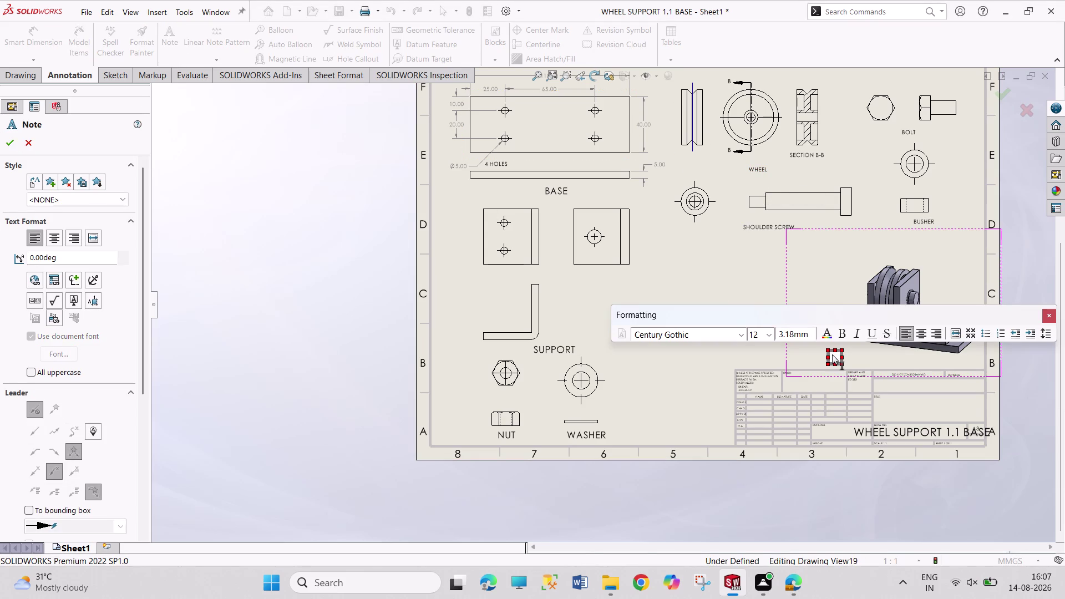
click(759, 332)
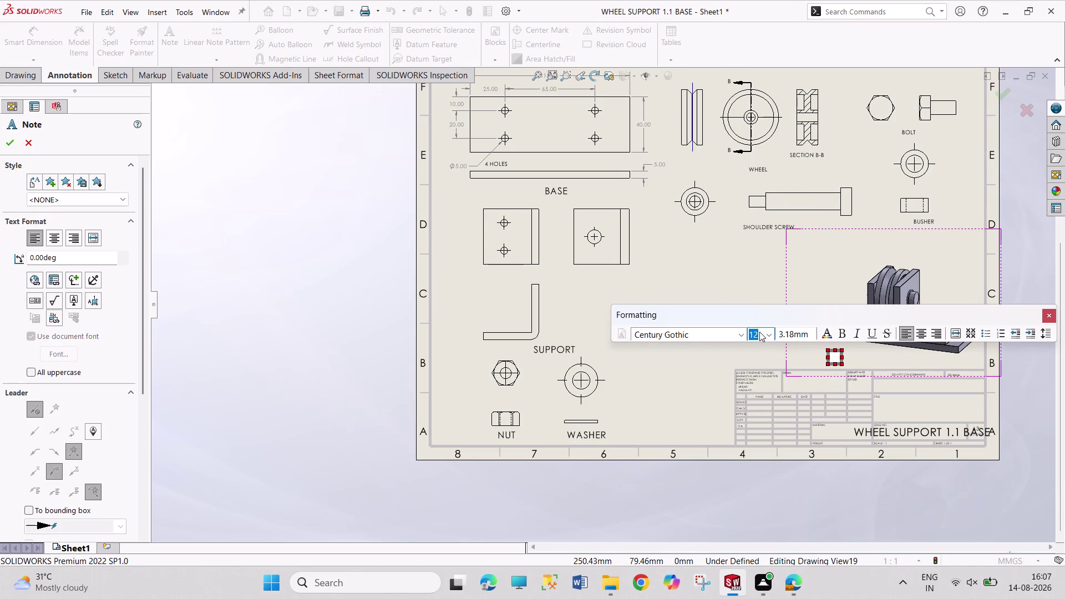
text(20)
key(Return)
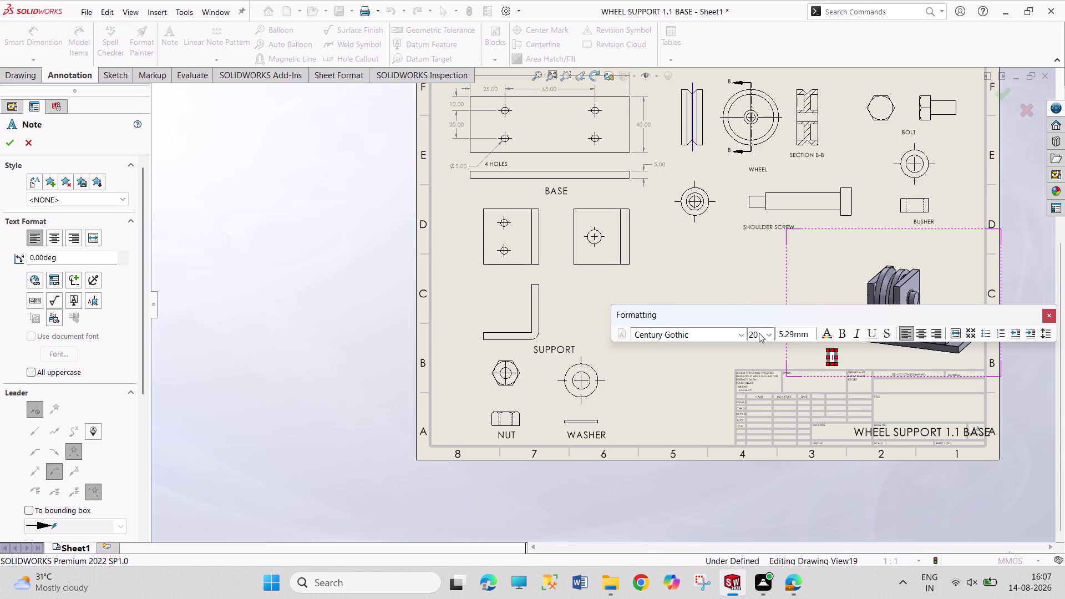
text(WHEE)
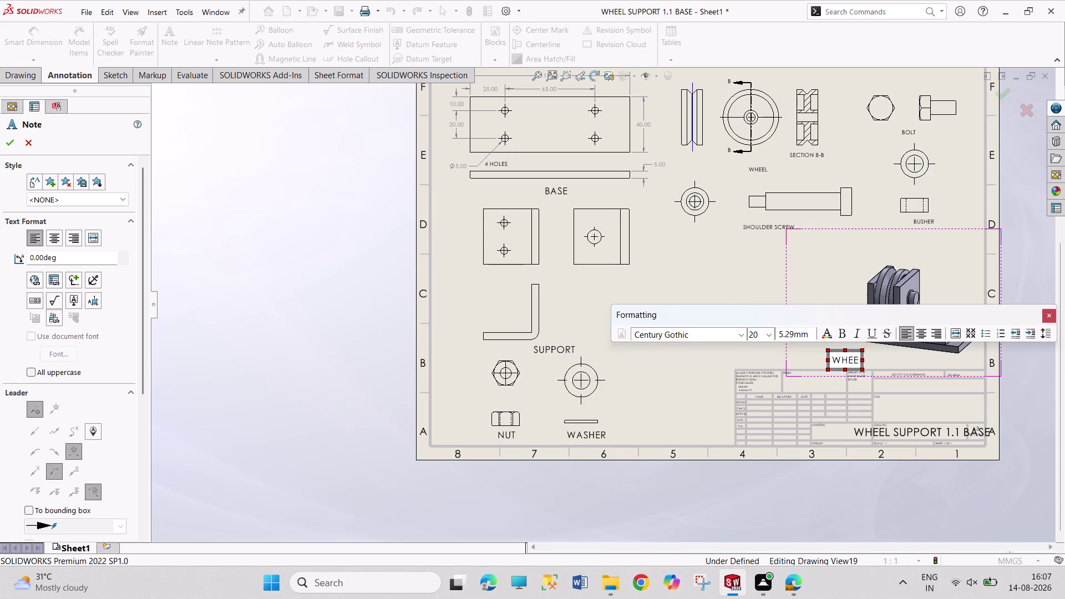
text(L SUPPO)
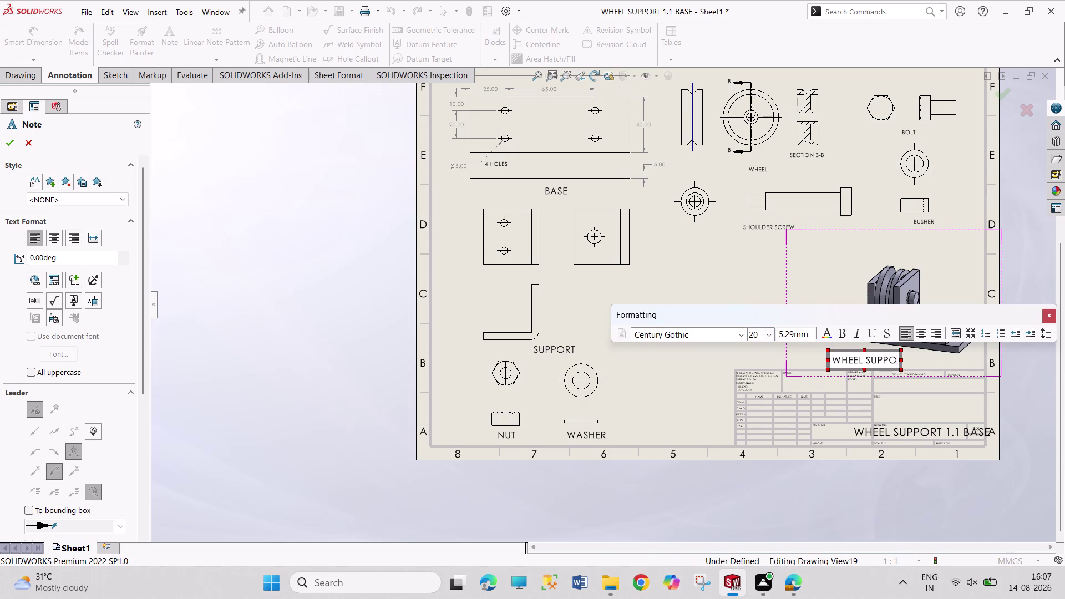
text(RT)
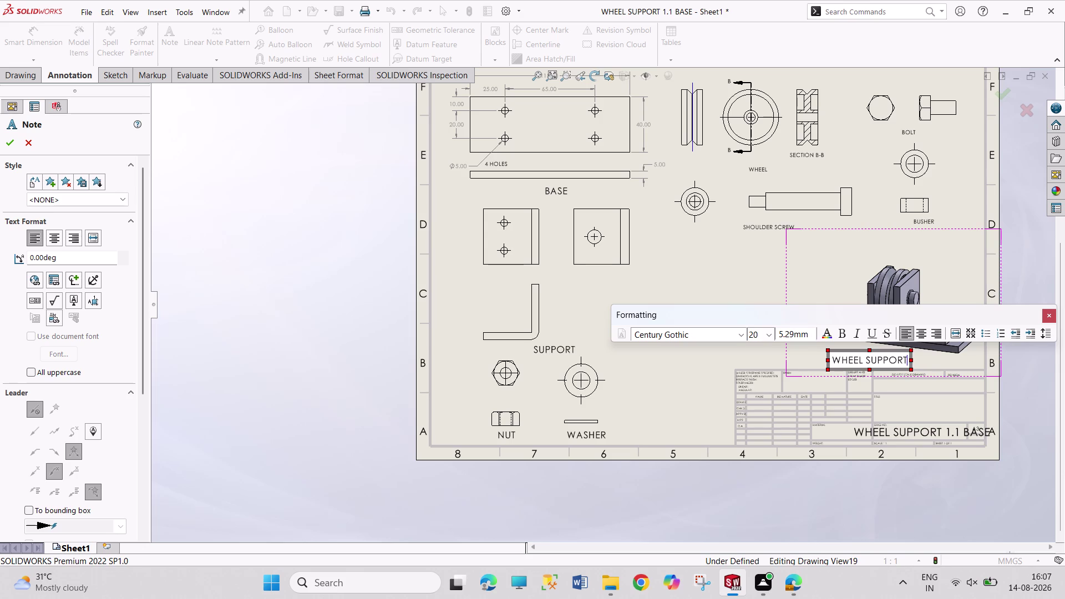
key(Escape)
key(Escape)
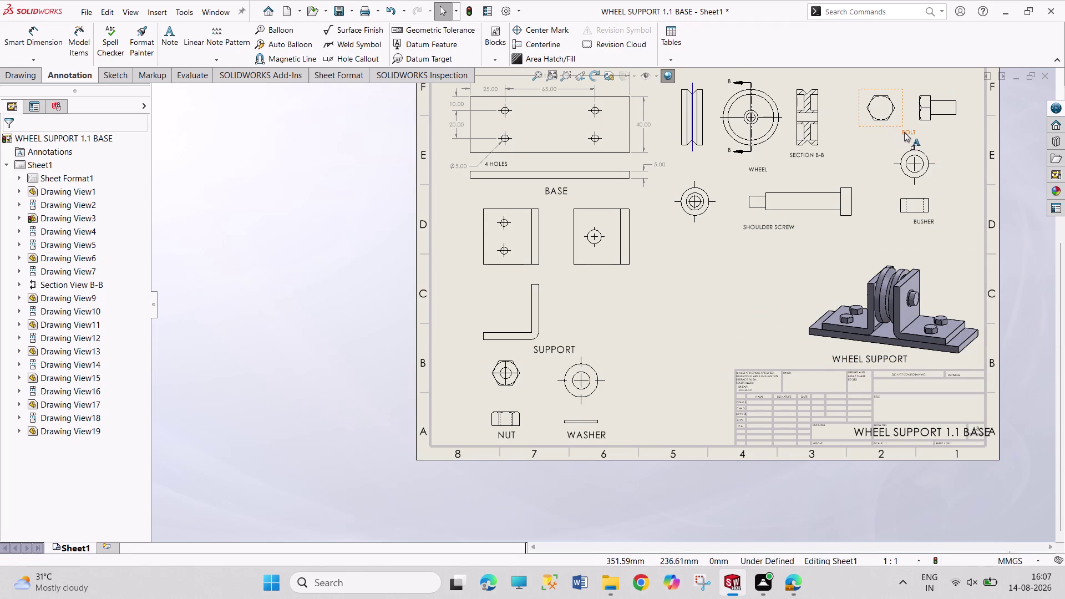
double_click(761, 170)
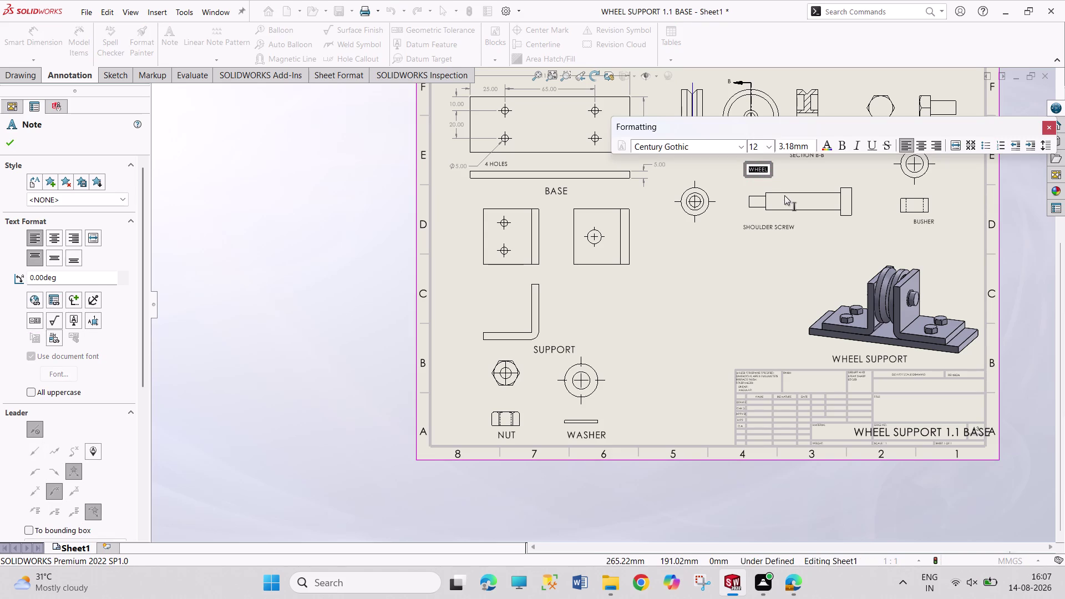
Set the WHEEL and BUSHER labels to font size 20.
click(758, 146)
text(20)
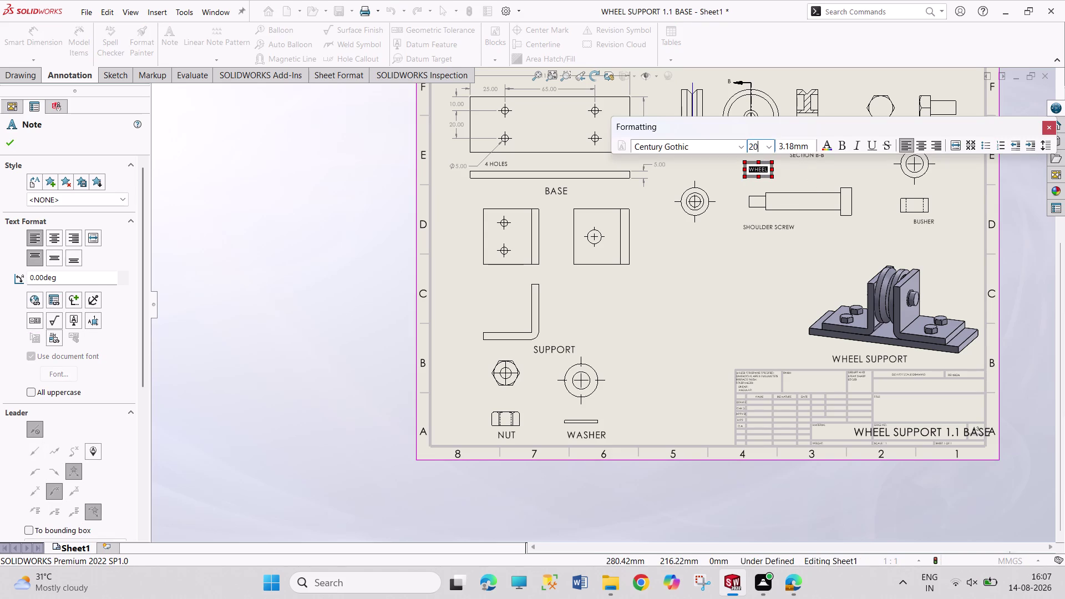
key(Return)
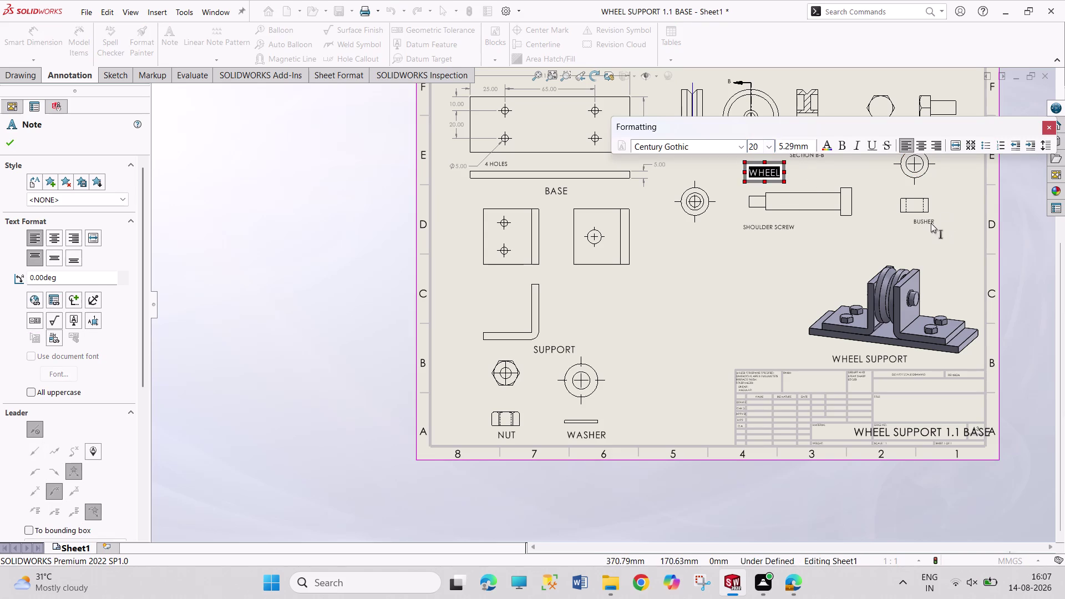
double_click(931, 223)
double_click(929, 221)
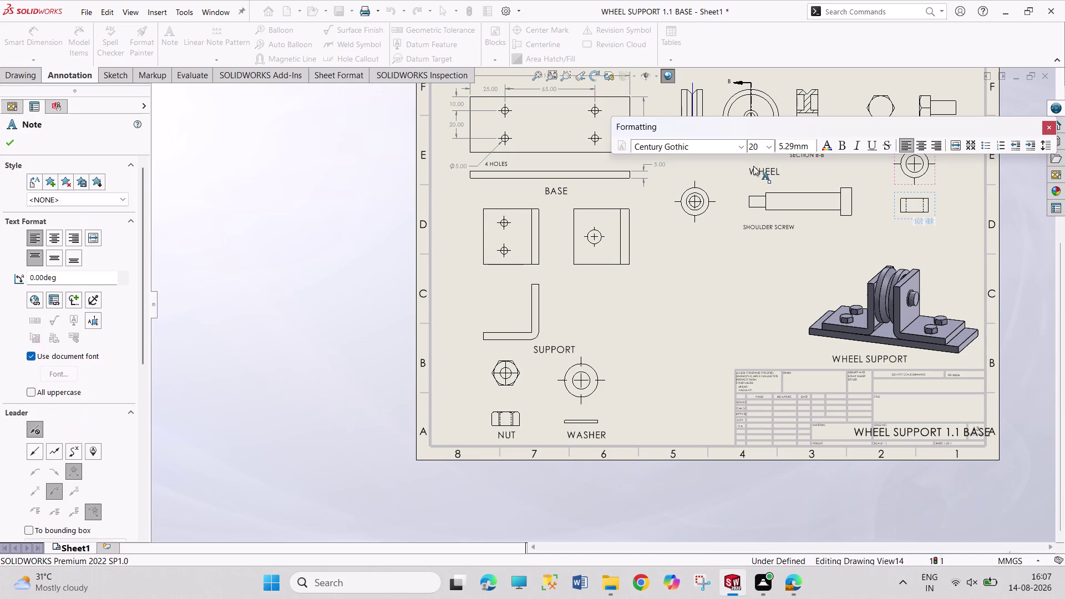
click(758, 200)
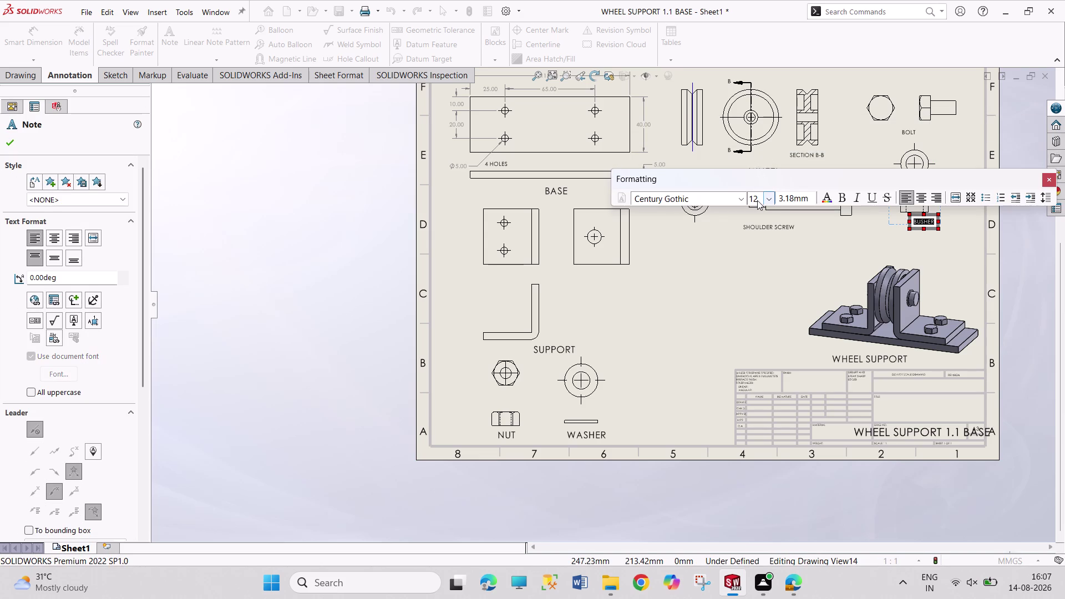
text(20)
key(Return)
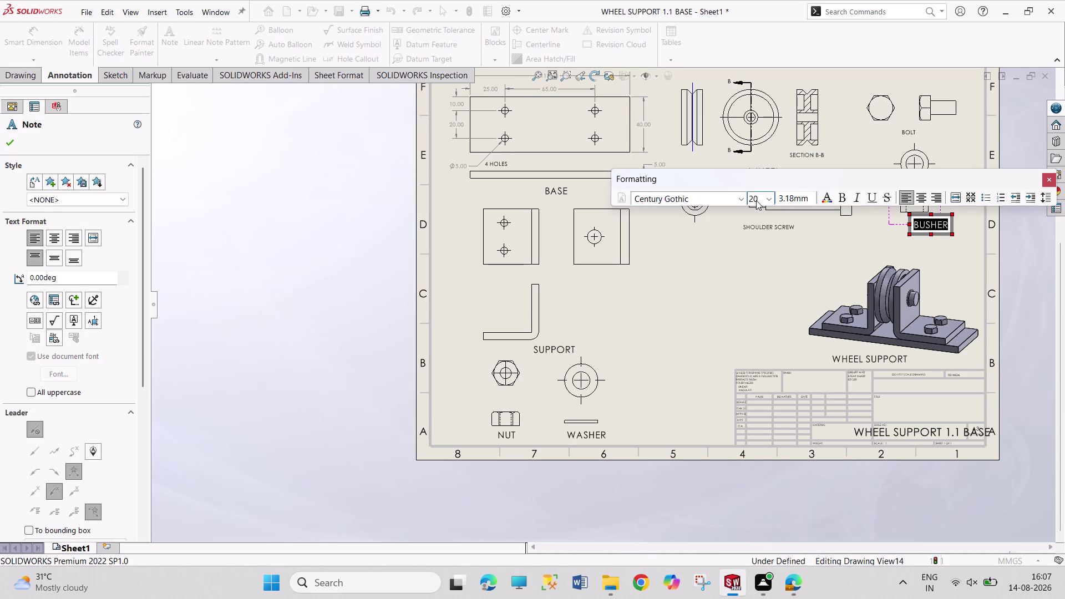
double_click(757, 229)
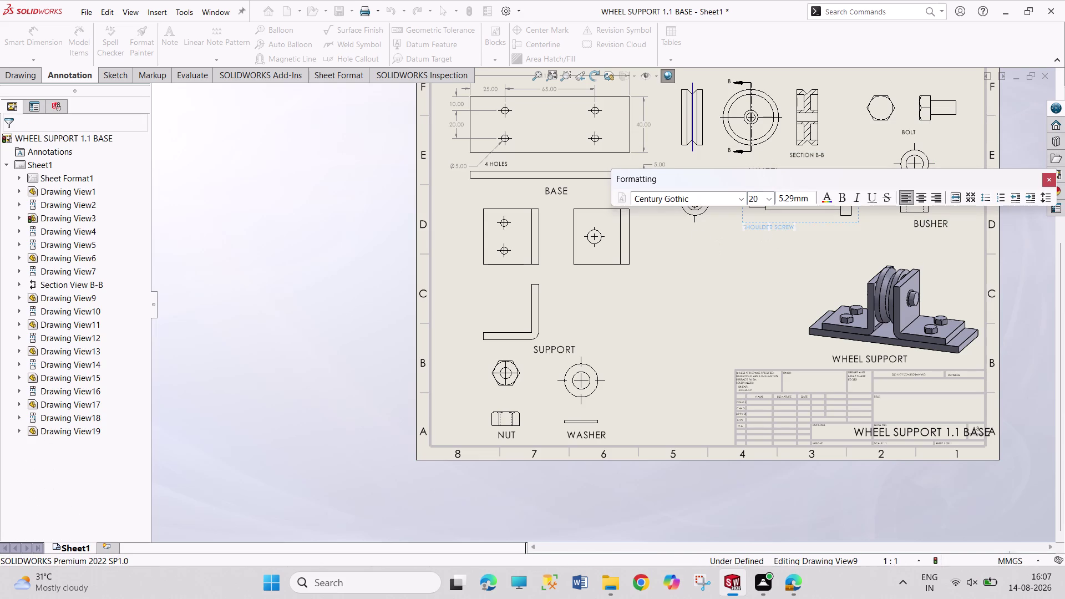
Set the SHOULDER SCREW label to font size 20.
double_click(758, 229)
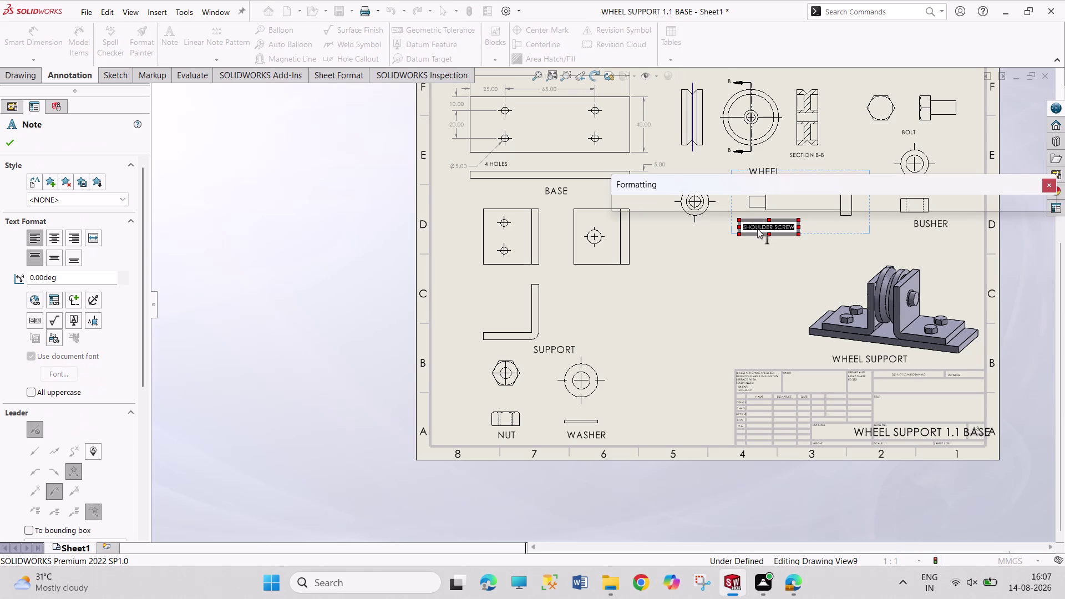
click(756, 206)
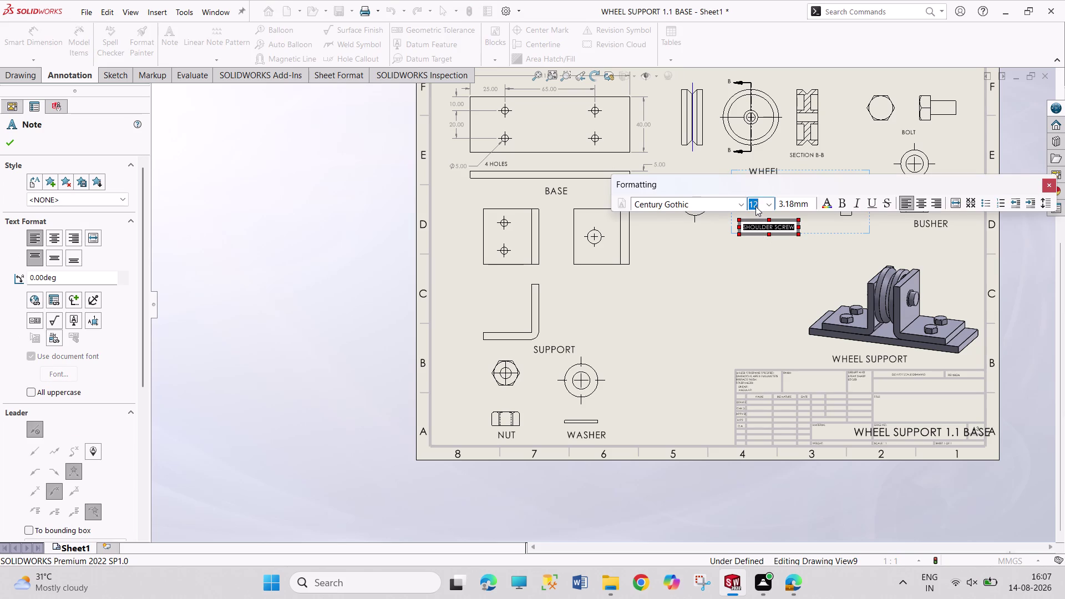
text(20)
key(Return)
key(Escape)
key(Escape)
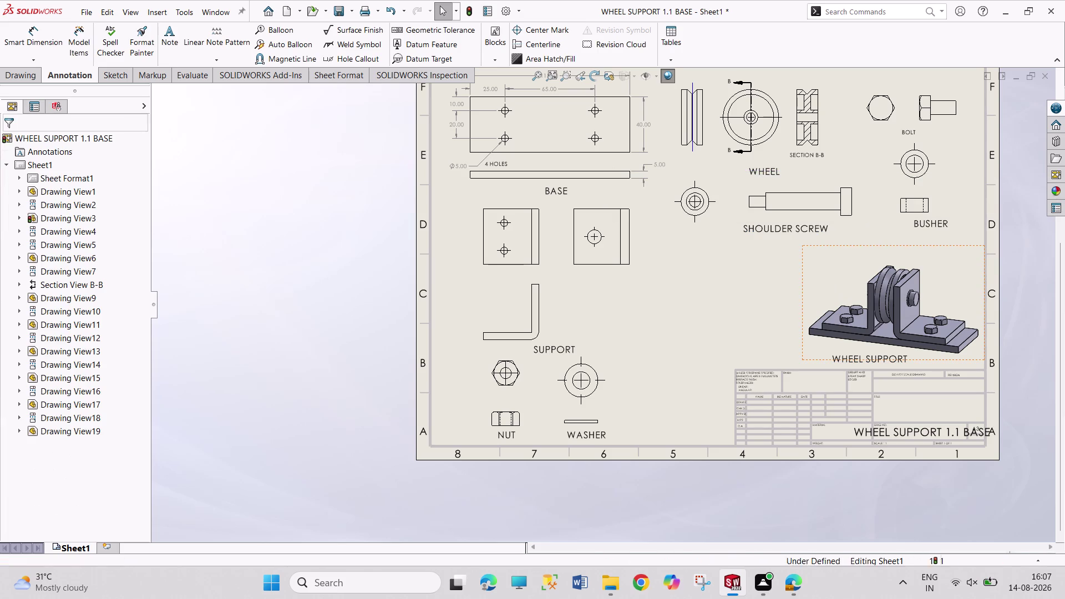
Set the BOLT label to font size 20.
double_click(909, 134)
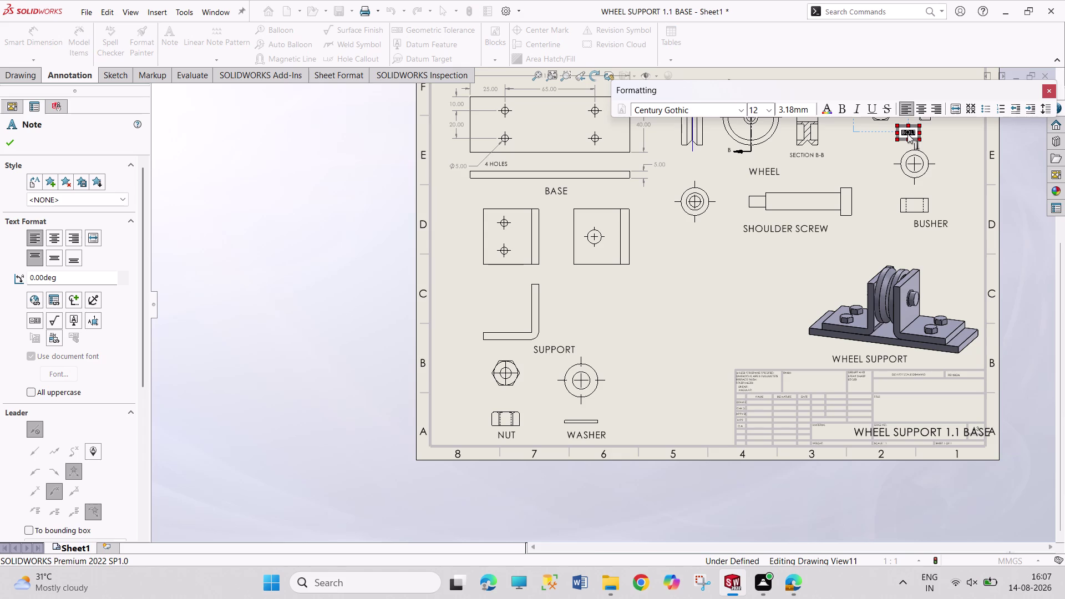
click(757, 111)
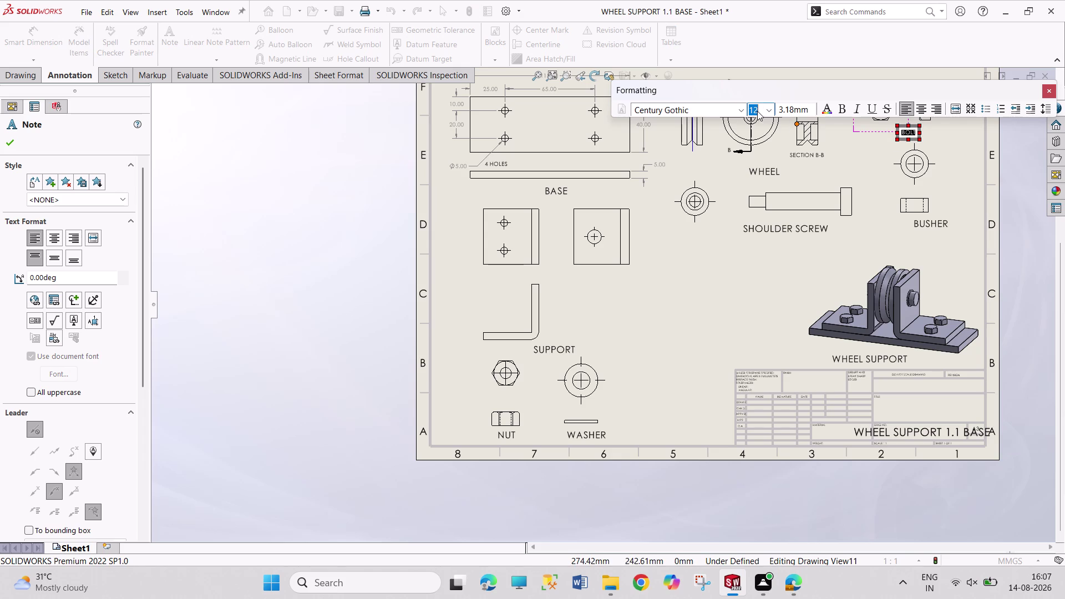
text(20)
key(Return)
key(Escape)
key(Escape)
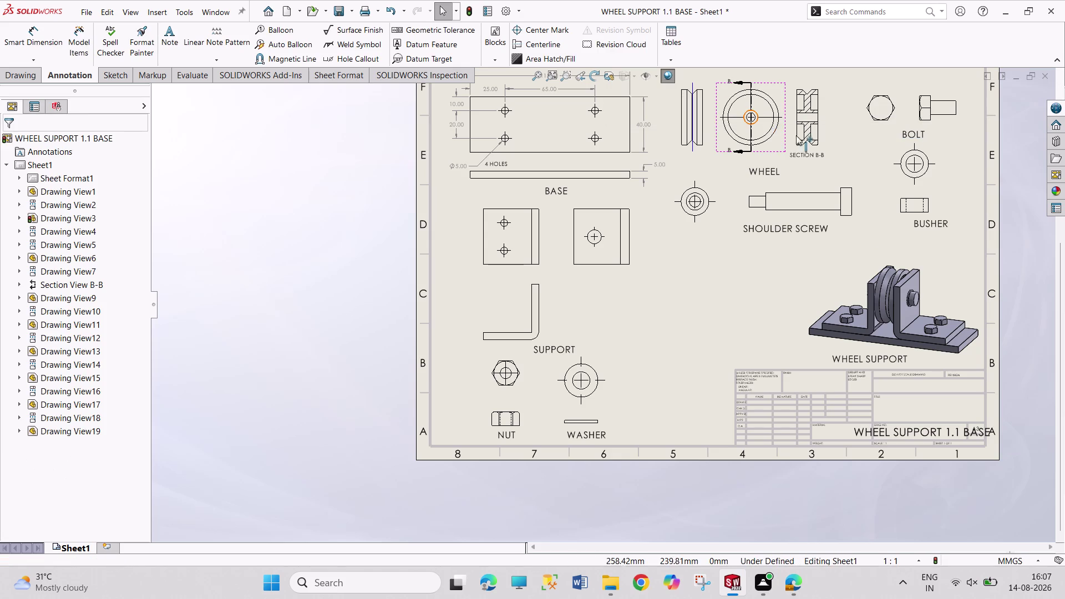
key(Escape)
key(Escape)
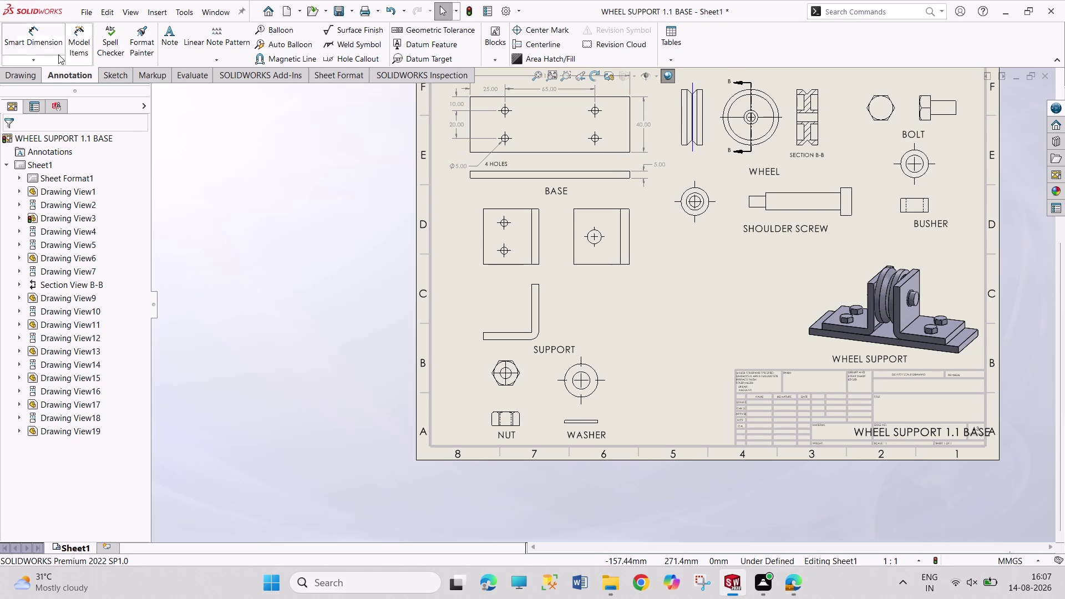
click(48, 41)
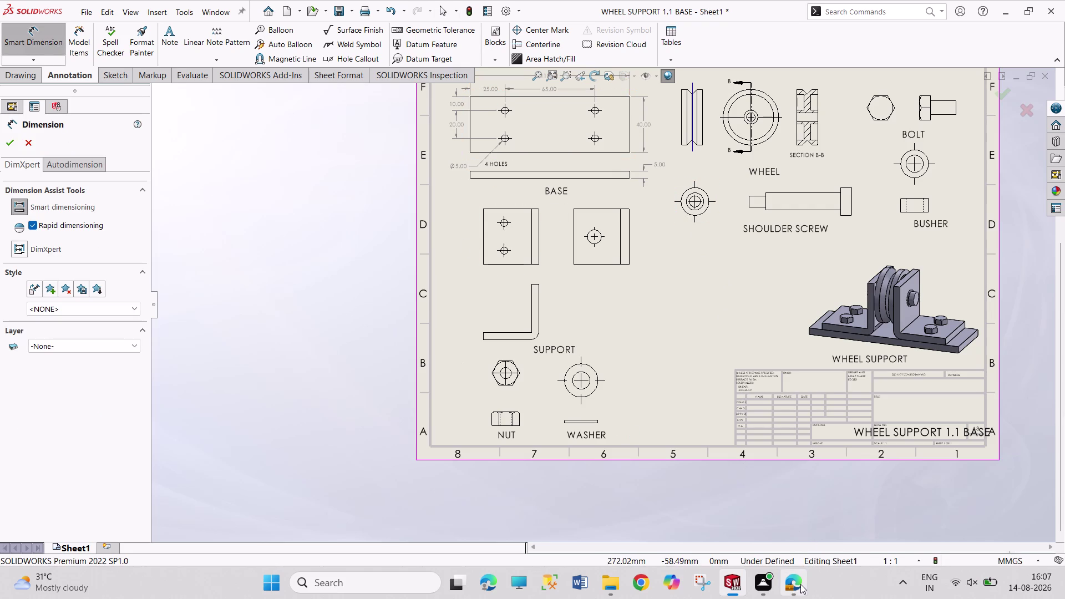
click(800, 523)
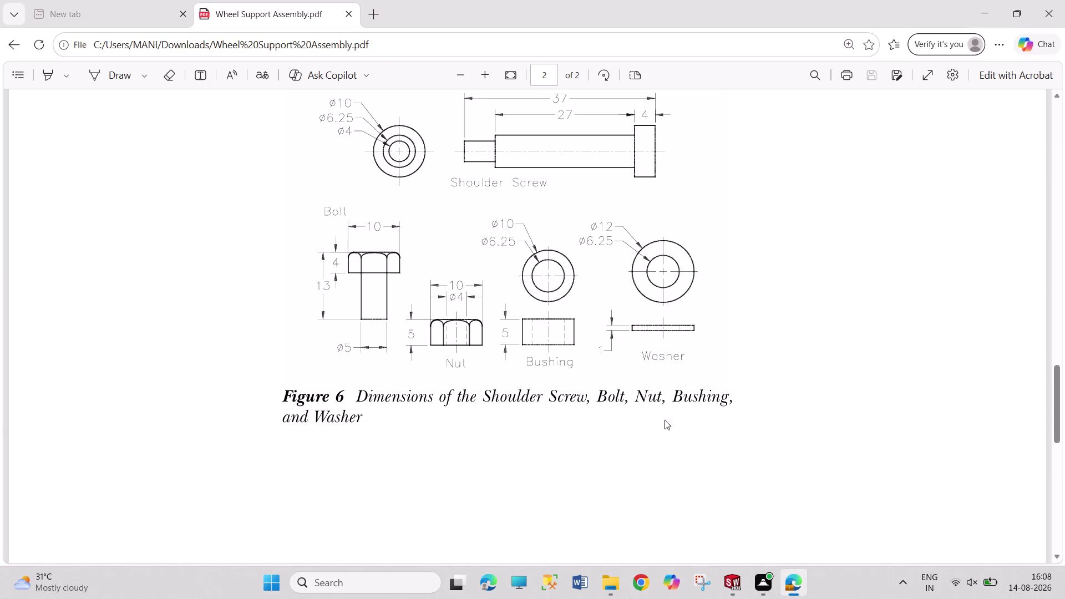
Scroll the Wheel Support Assembly PDF up to Figure 2 and Figure 9-3.
scroll(up, 3)
scroll(up, 3)
scroll(up, 3)
scroll(up, 3)
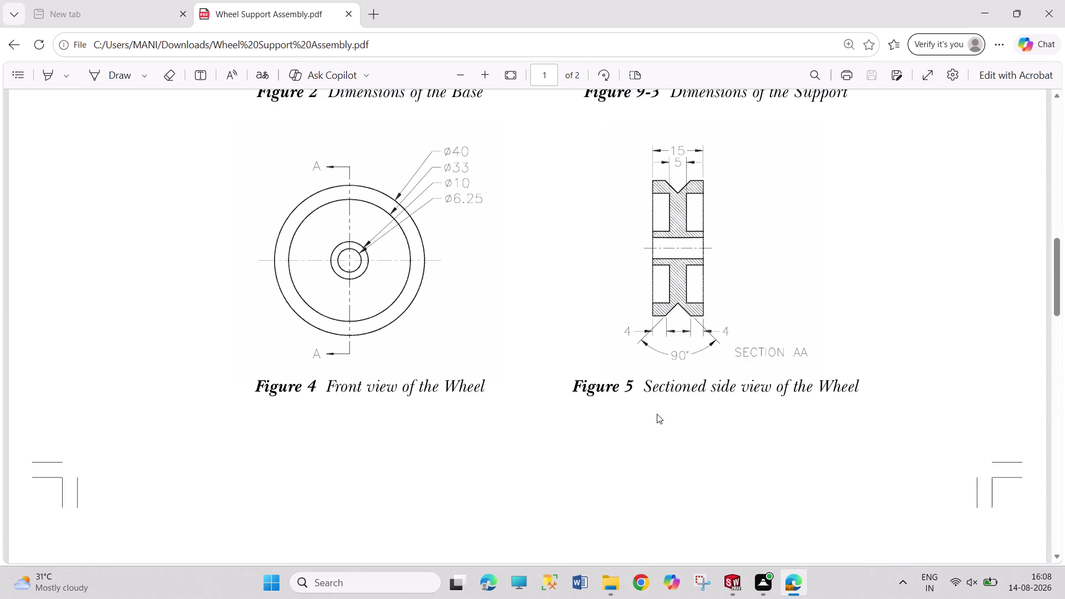
scroll(up, 3)
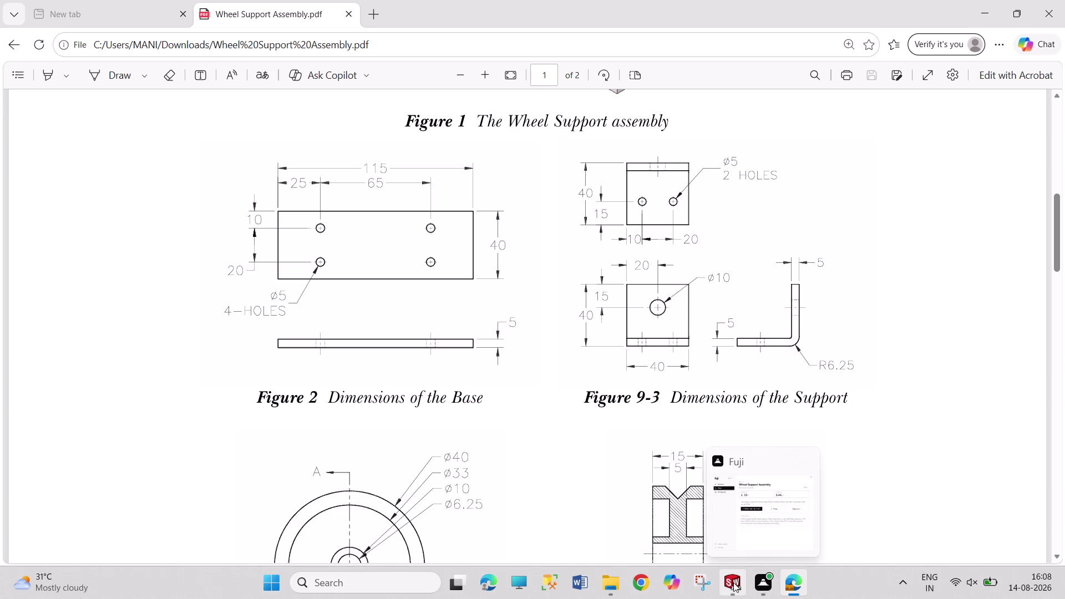
click(1002, 525)
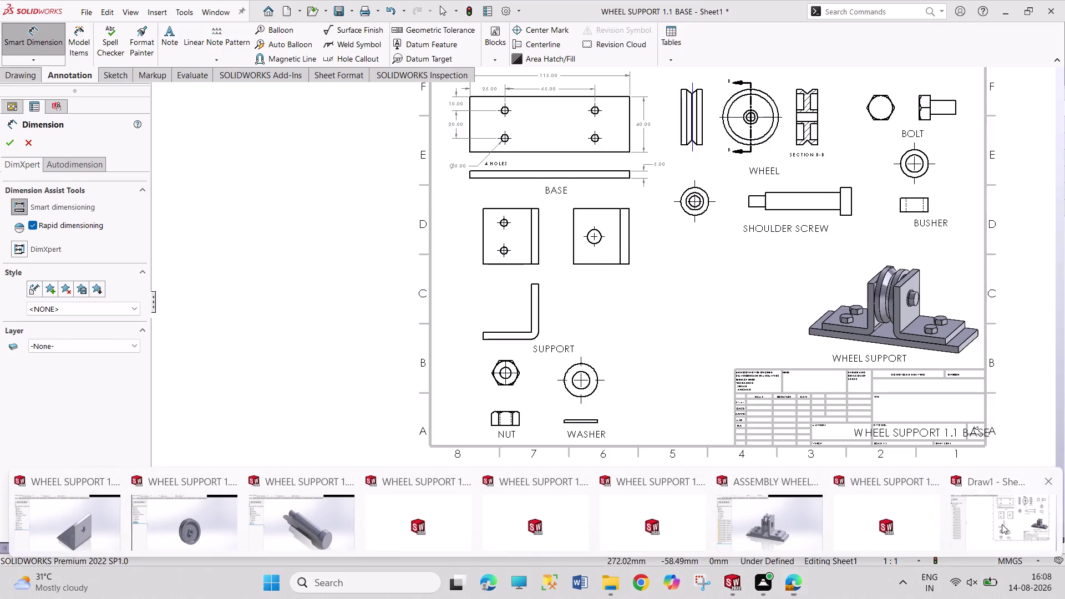
Add the 40 height dimension along the support view's left edge.
scroll(up, 3)
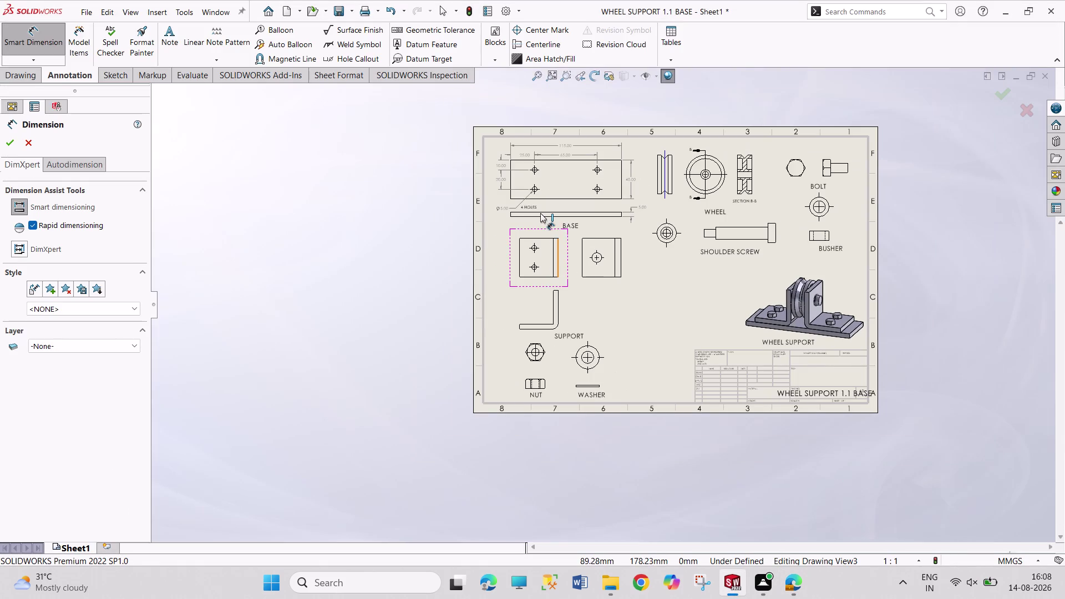
scroll(down, 3)
scroll(down, 3)
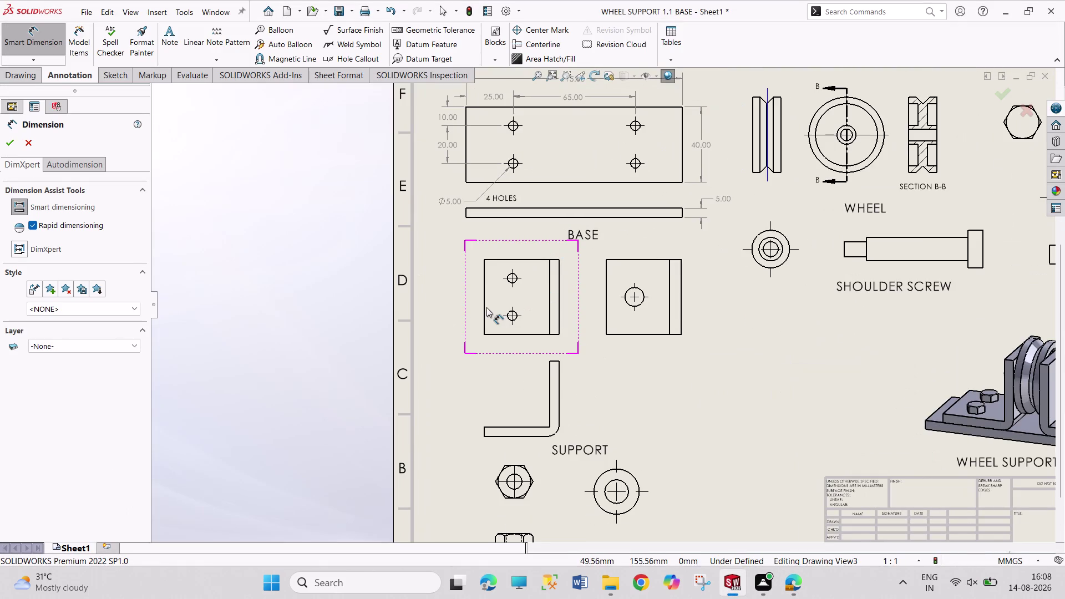
click(482, 306)
click(485, 306)
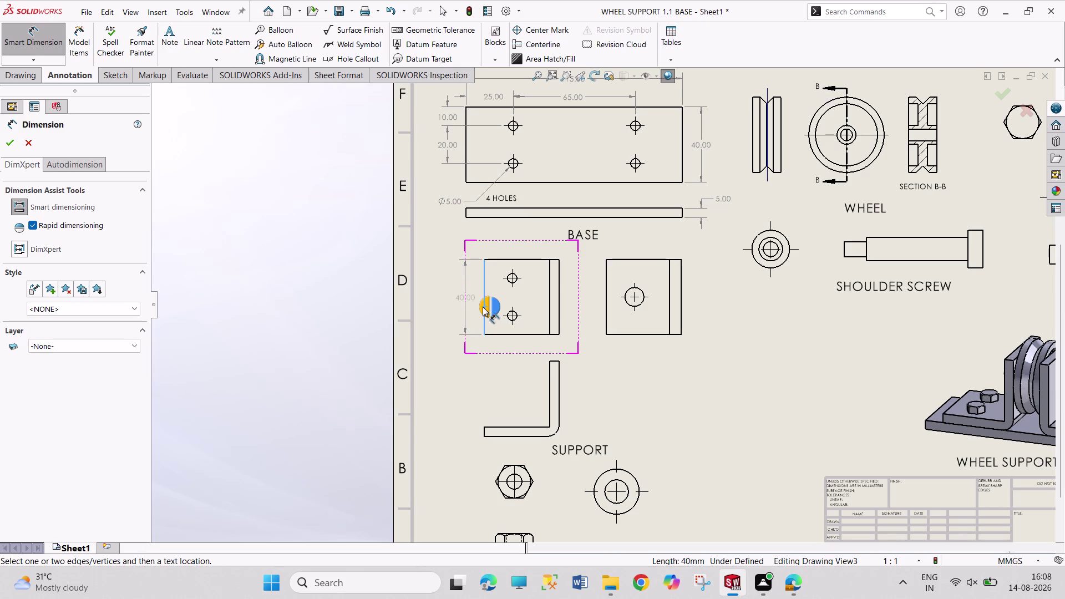
click(482, 307)
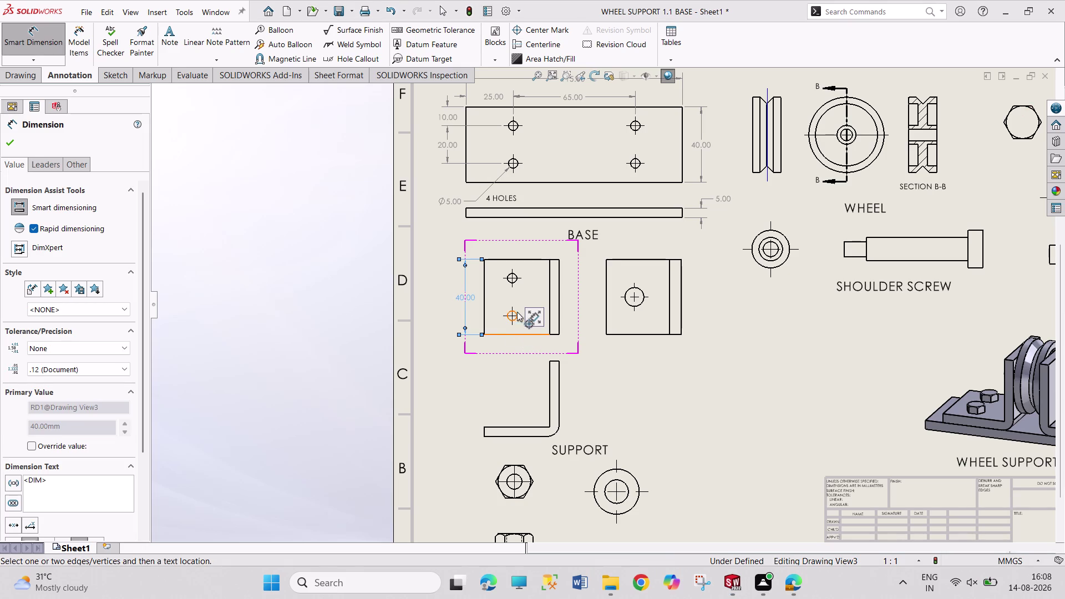
Dimension the 20 spacing between the two hole centres, cancelling a stray angular dimension.
click(515, 279)
click(515, 314)
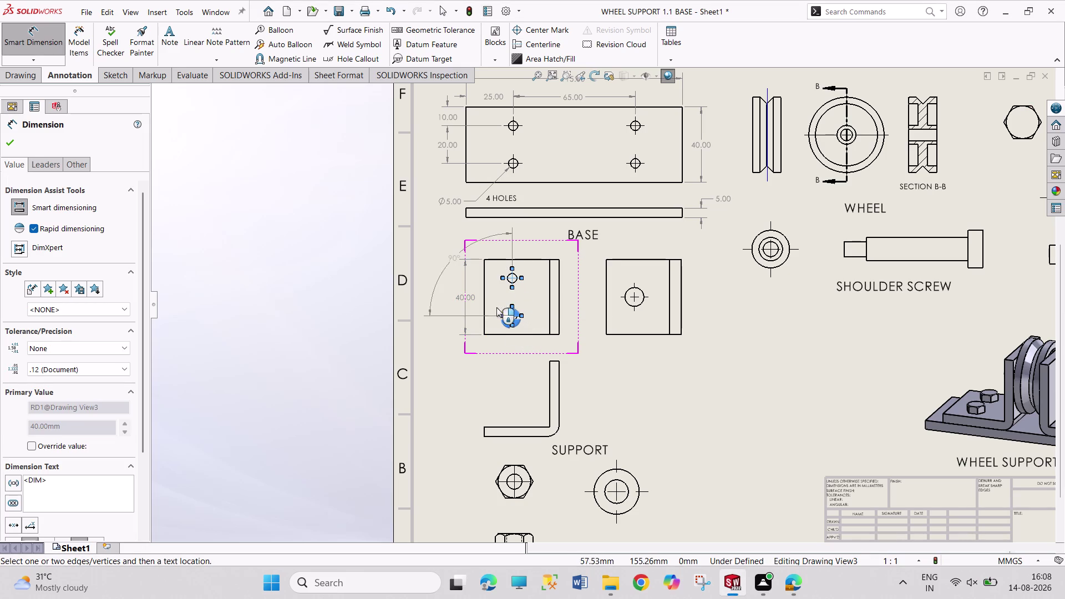
key(Escape)
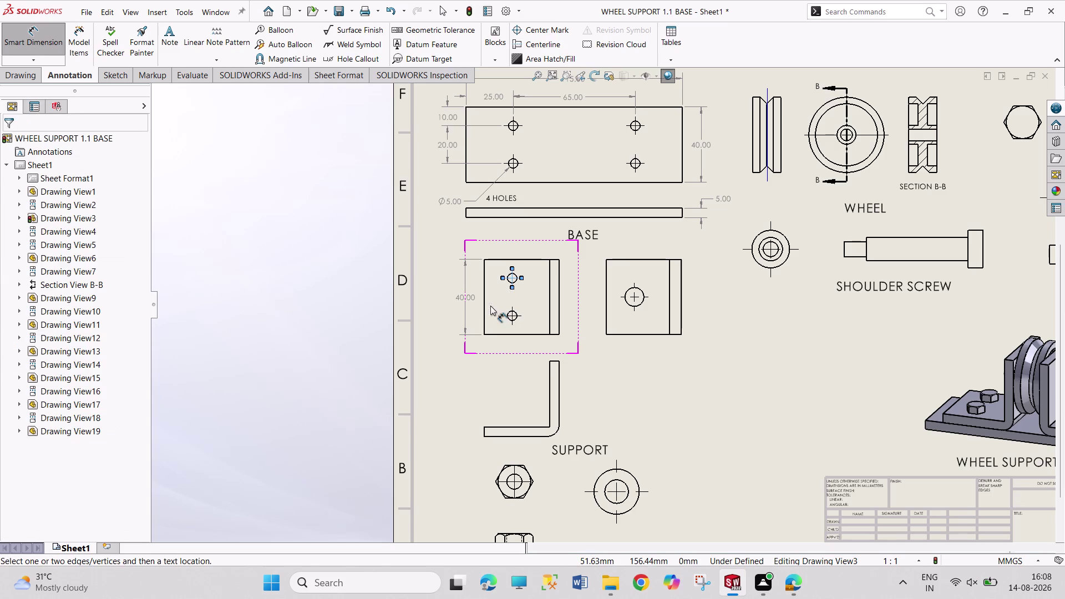
key(Escape)
click(521, 279)
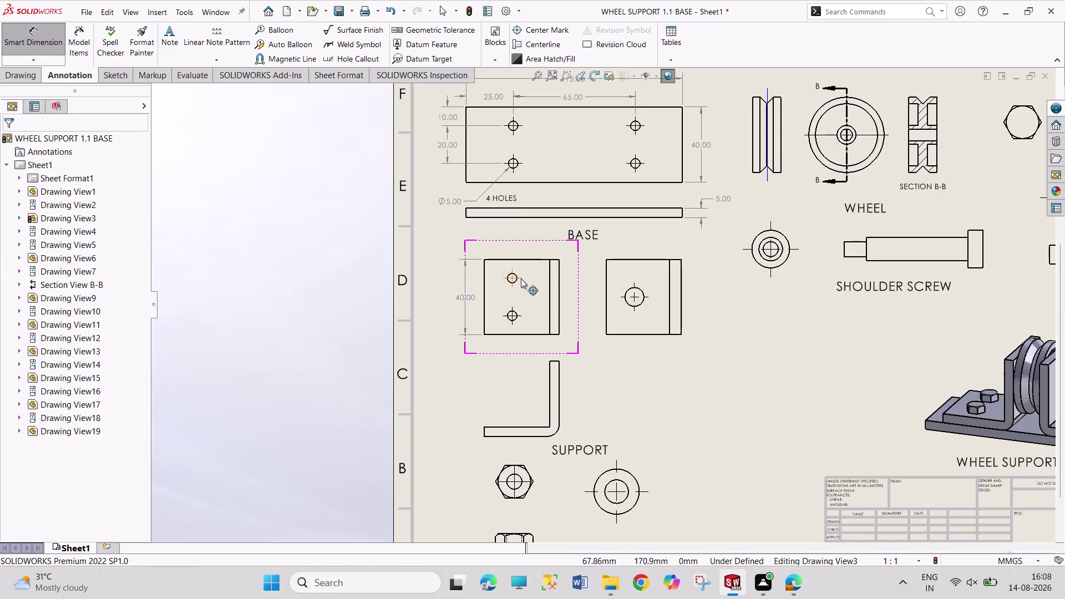
click(520, 316)
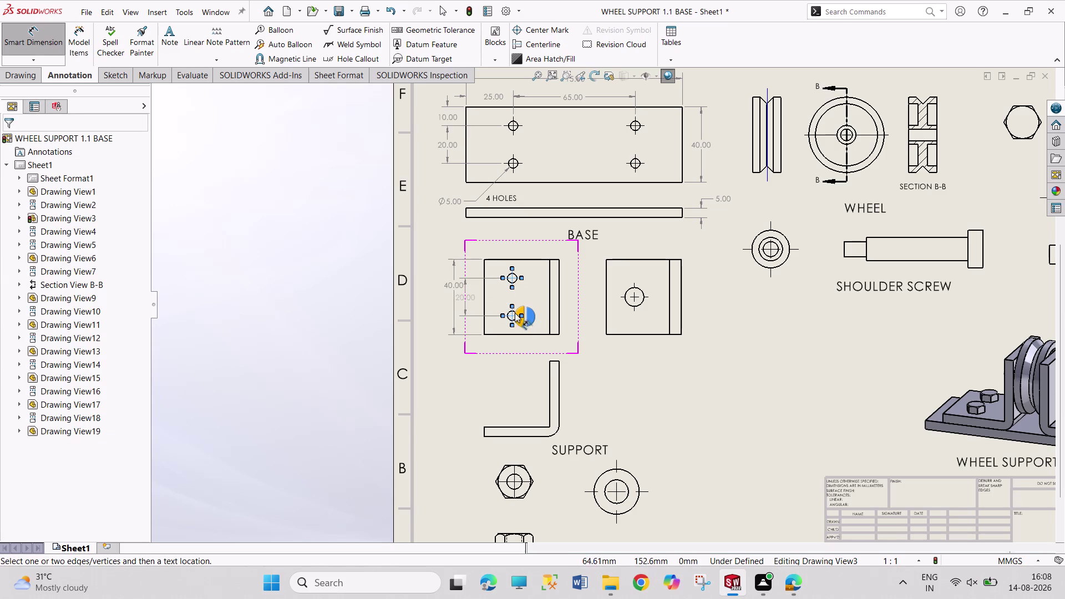
click(516, 315)
drag(458, 285, 440, 297)
key(Escape)
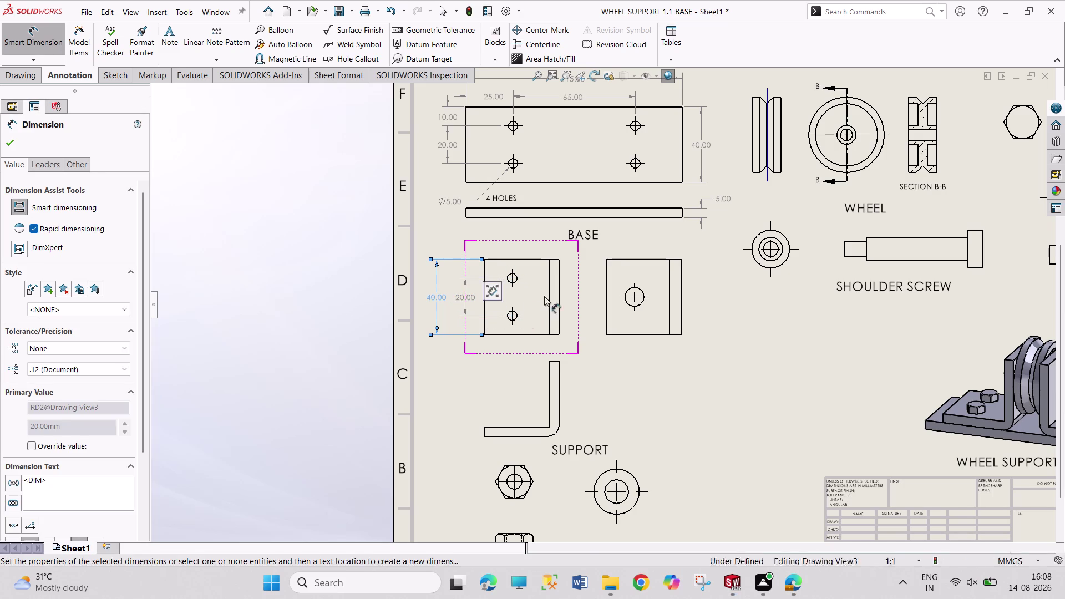
key(Escape)
Select the upper hole's centre mark in the support view and start dimensioning it.
scroll(up, 3)
scroll(down, 3)
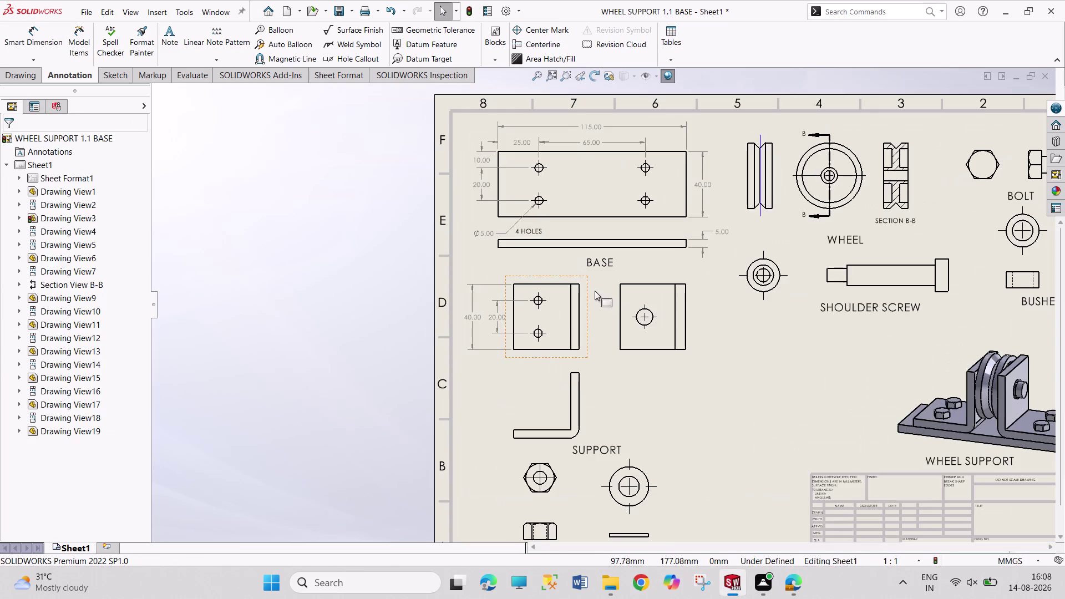
scroll(down, 3)
click(522, 301)
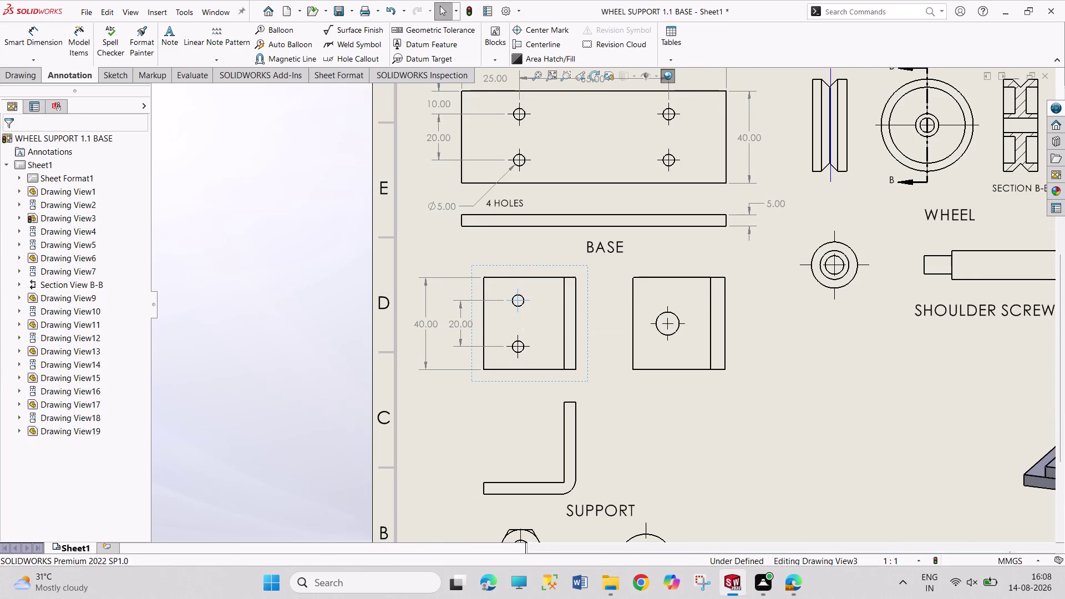
click(517, 277)
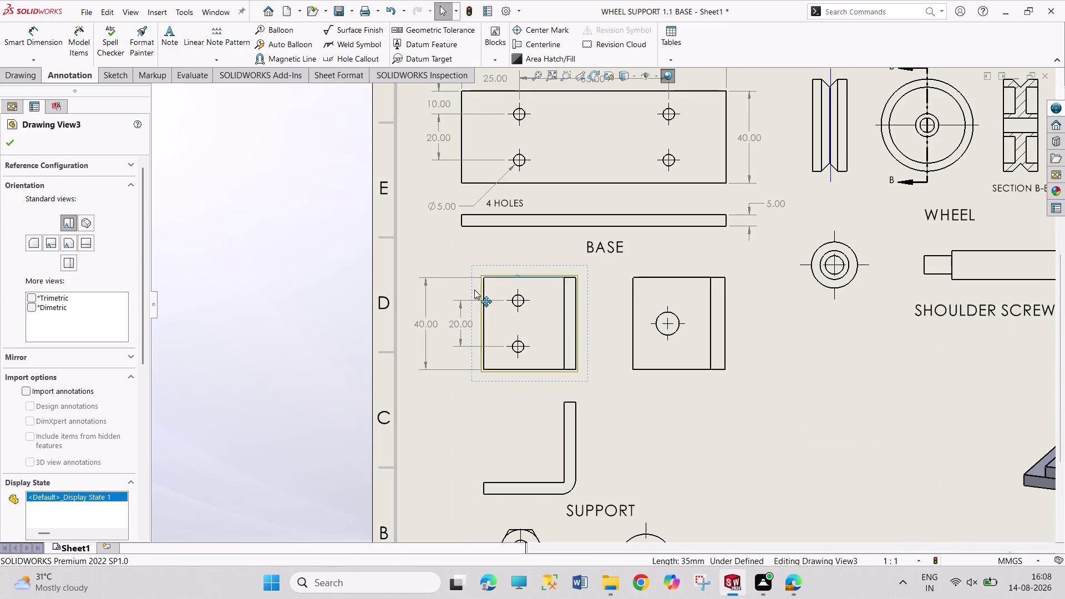
click(520, 300)
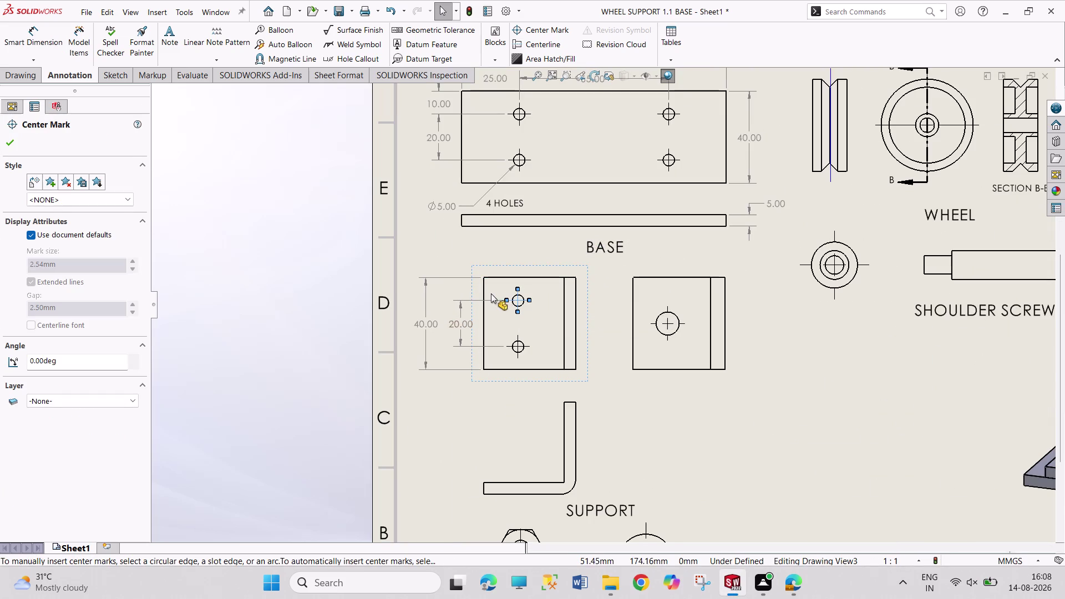
click(35, 22)
click(35, 33)
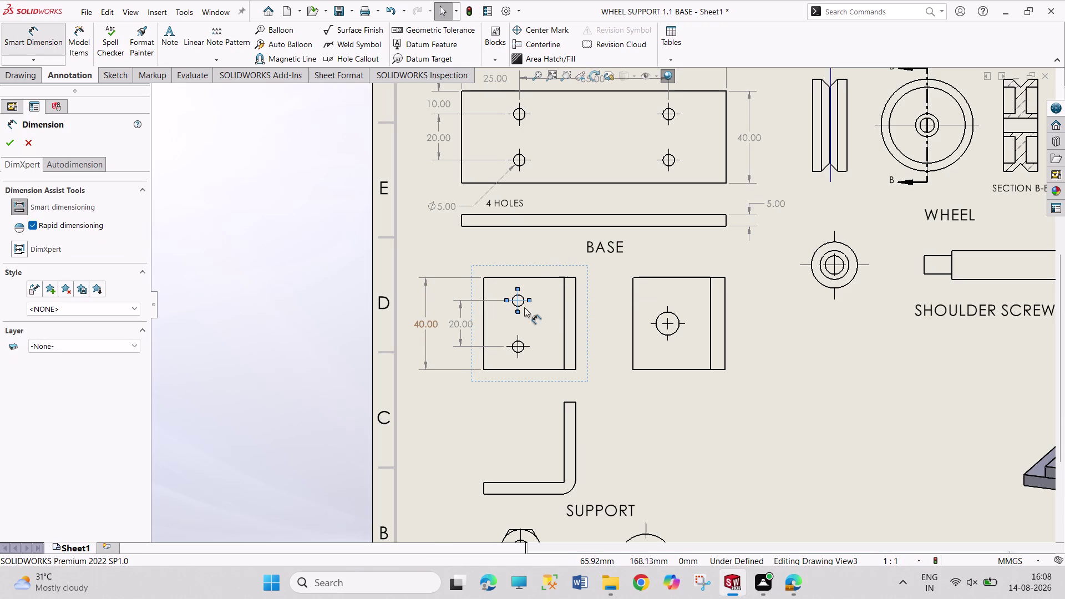
click(519, 300)
click(518, 279)
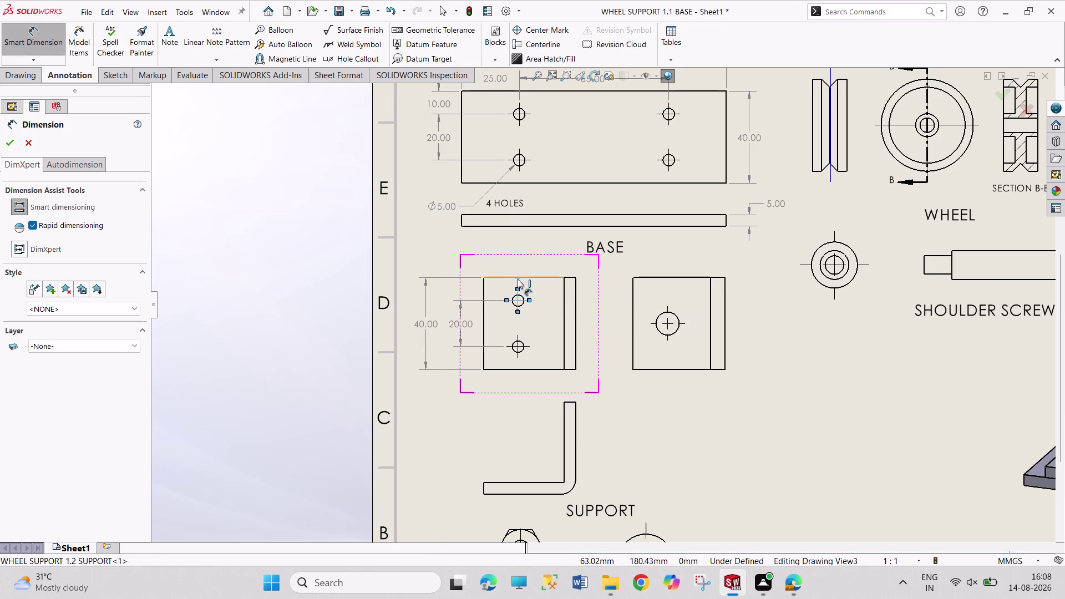
key(Escape)
key(Escape)
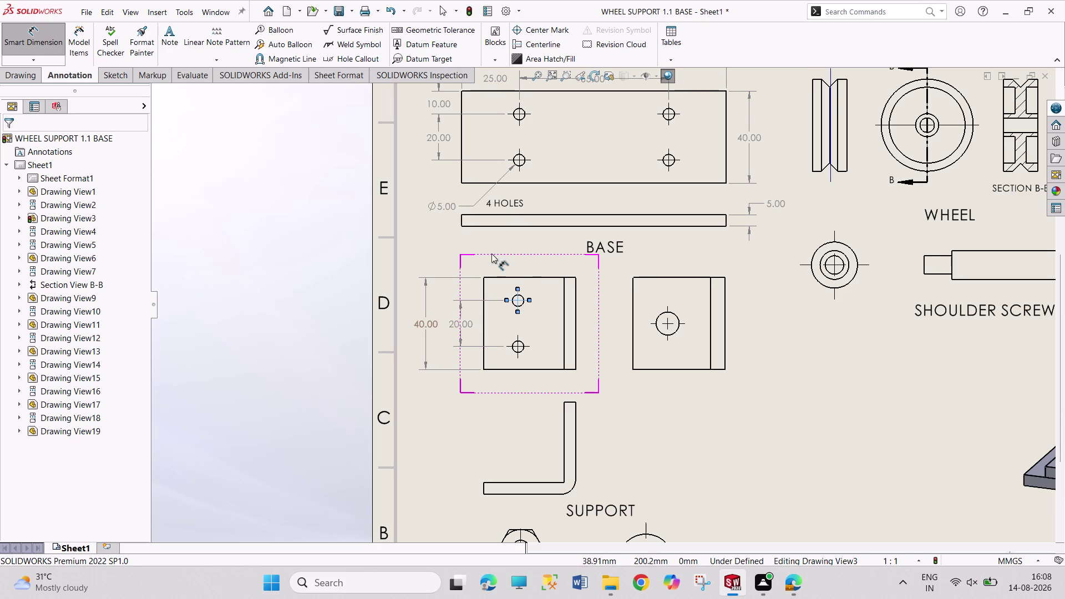
Retry a dimension on the upper hole, then exit and undo the last change.
click(529, 278)
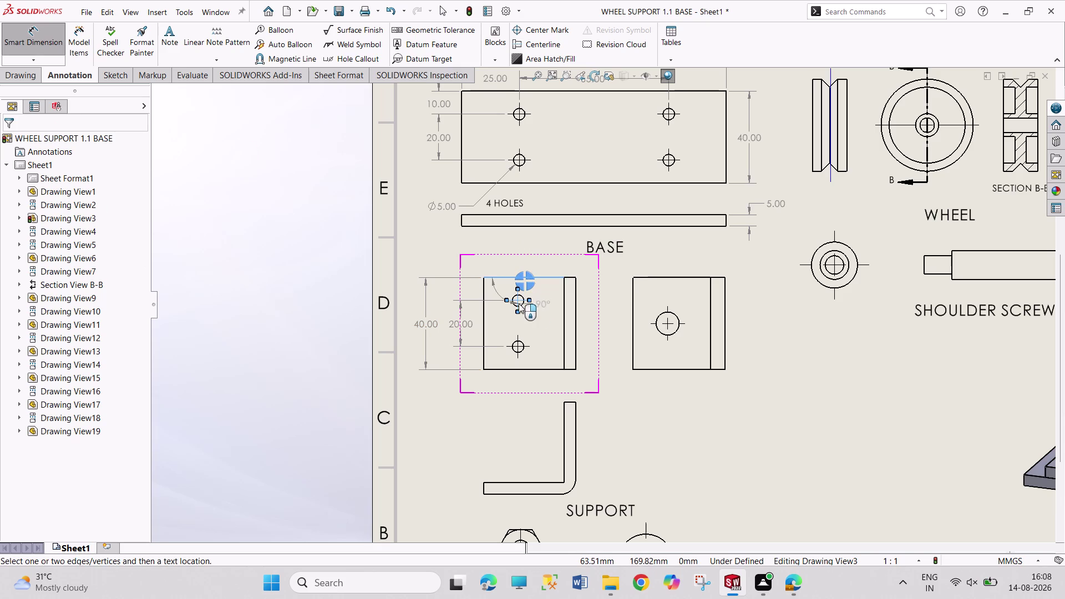
click(518, 301)
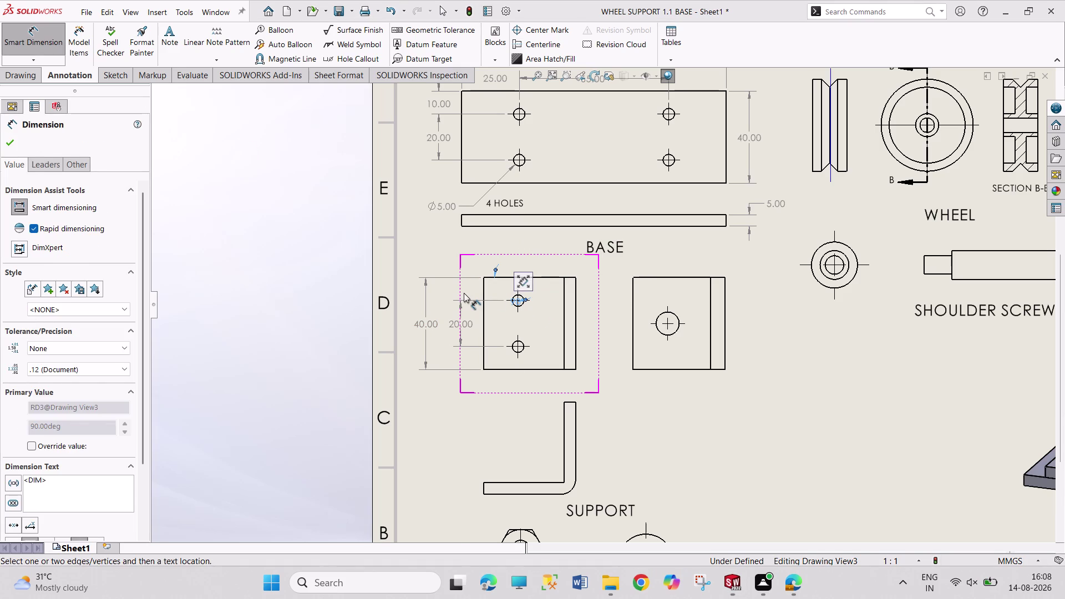
key(Escape)
key(Escape)
key(Escape)
key(Escape)
key(Escape)
key(Escape)
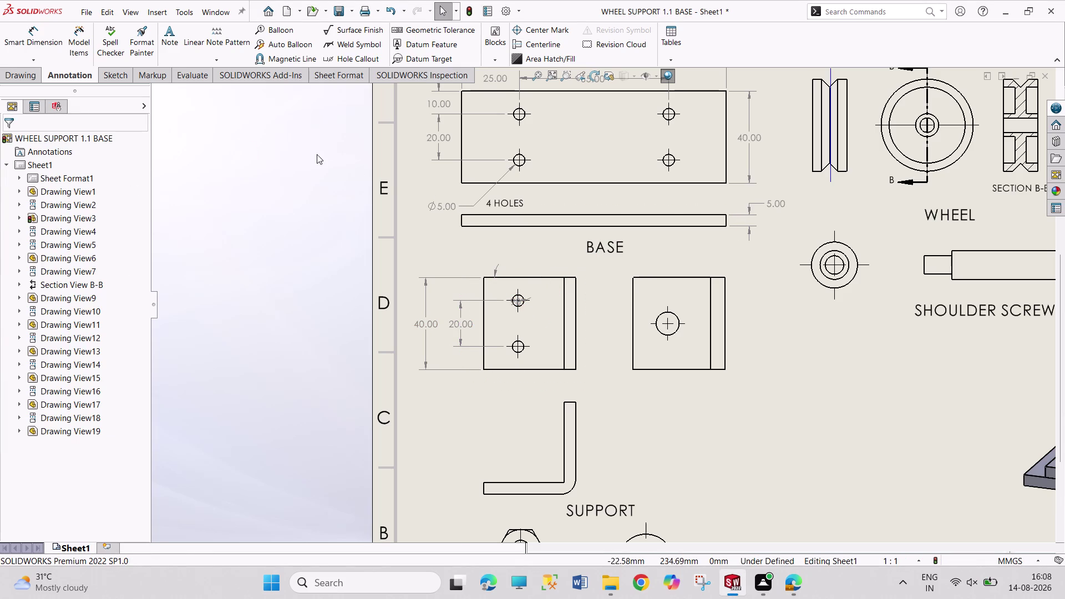
key(Escape)
key(Escape)
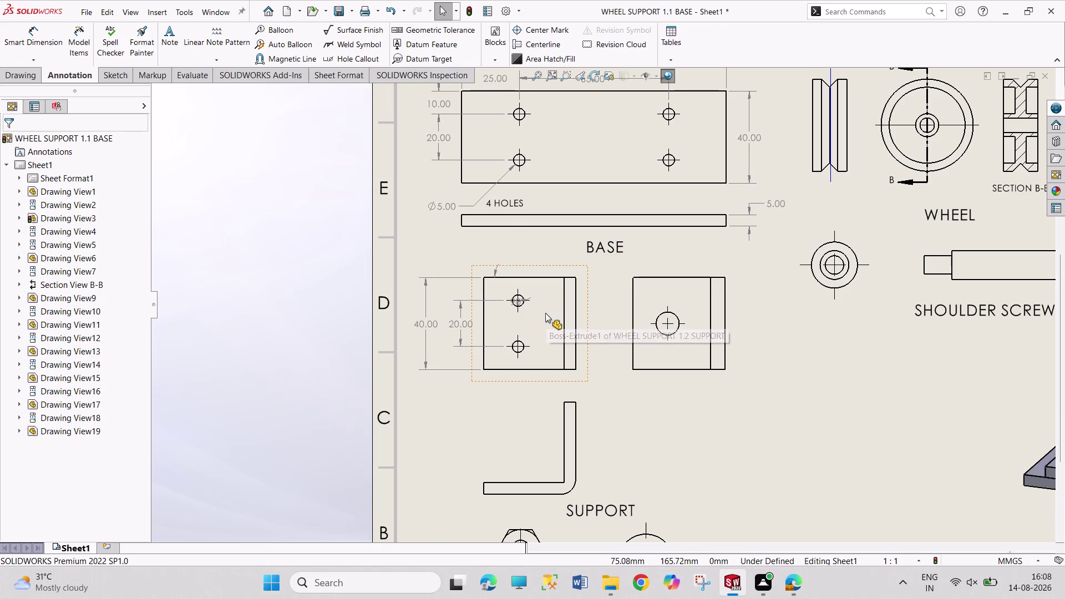
key(ctrl+z)
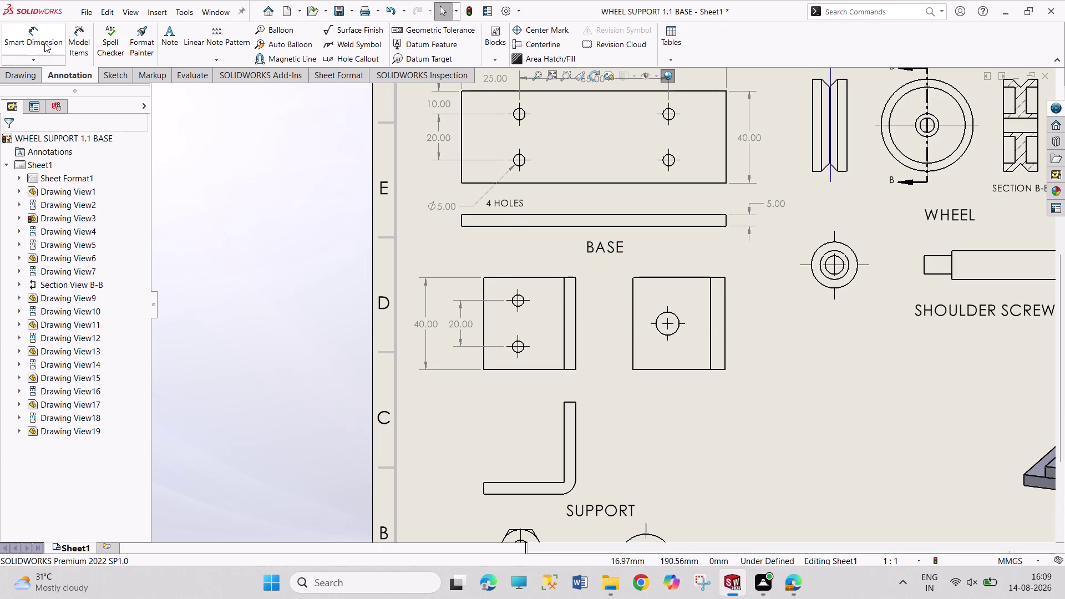
Add the 10 hole-to-top offset and the 40 width dimension above the part.
click(45, 42)
click(528, 301)
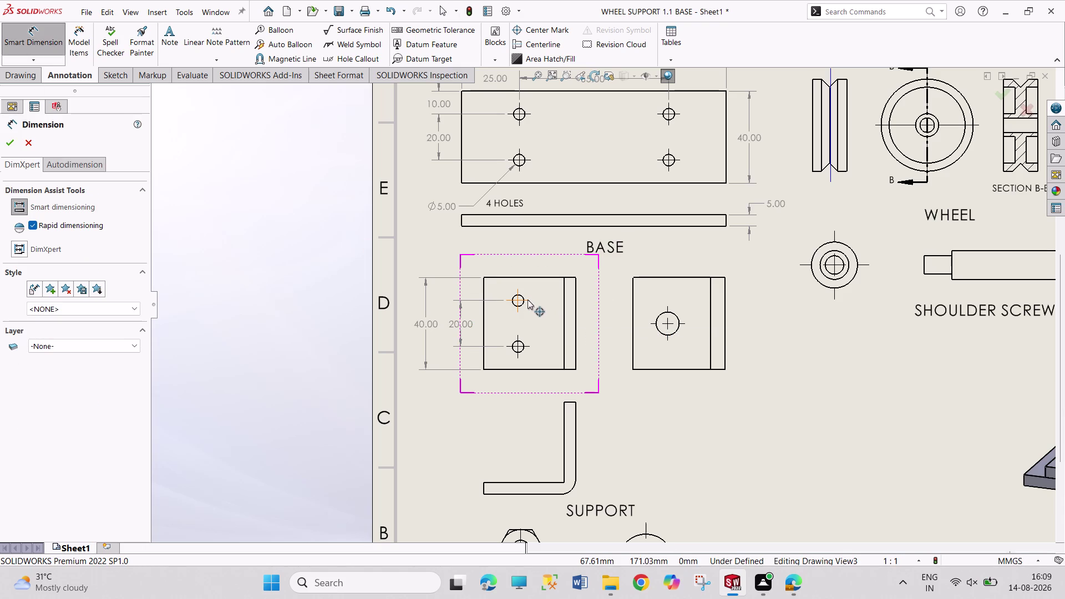
click(527, 279)
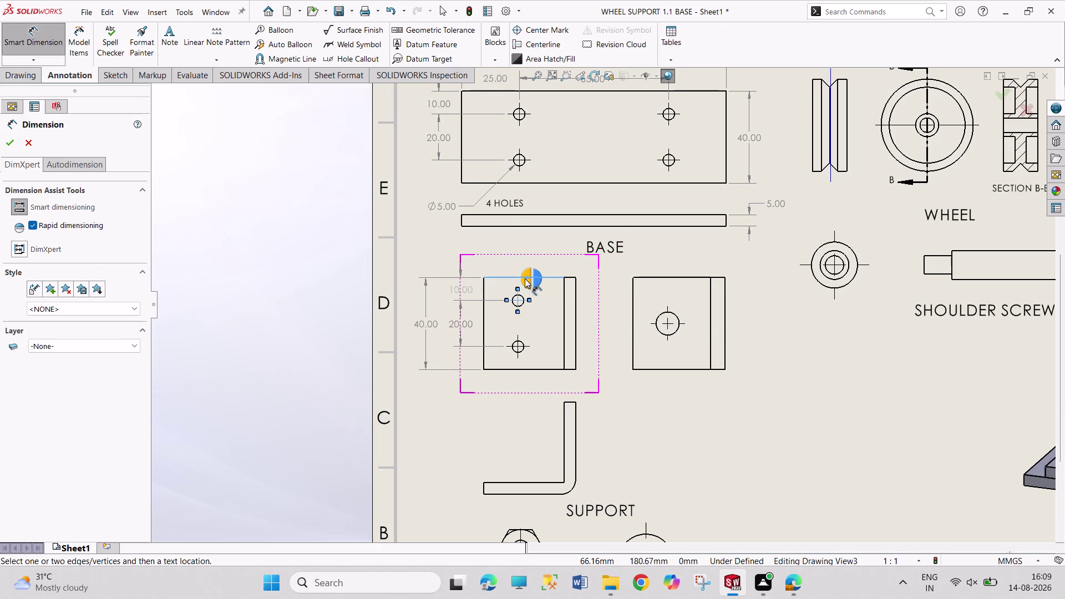
click(525, 278)
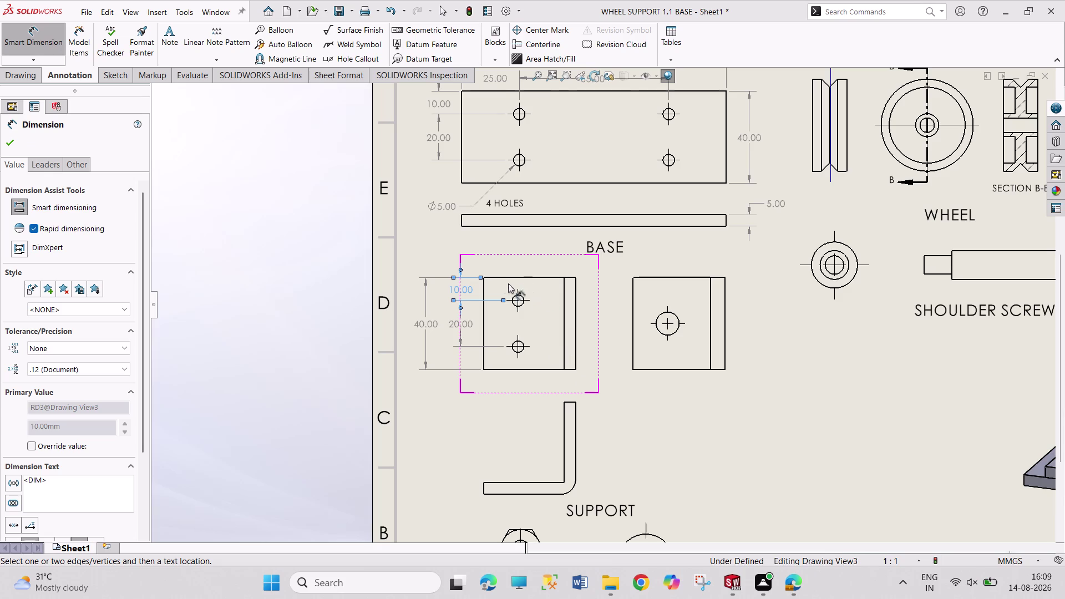
click(485, 298)
click(576, 292)
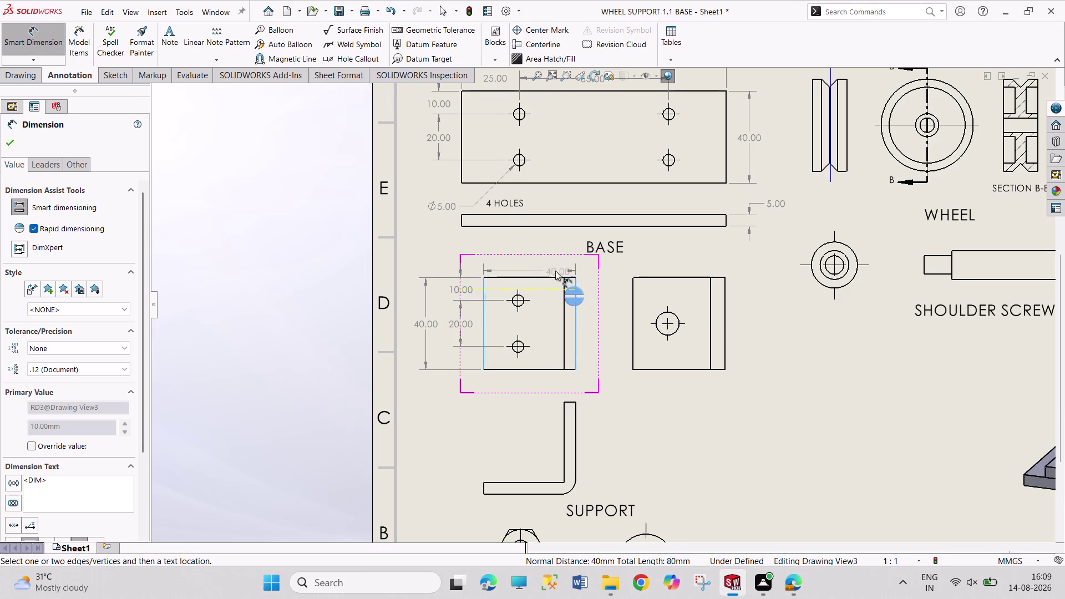
click(570, 288)
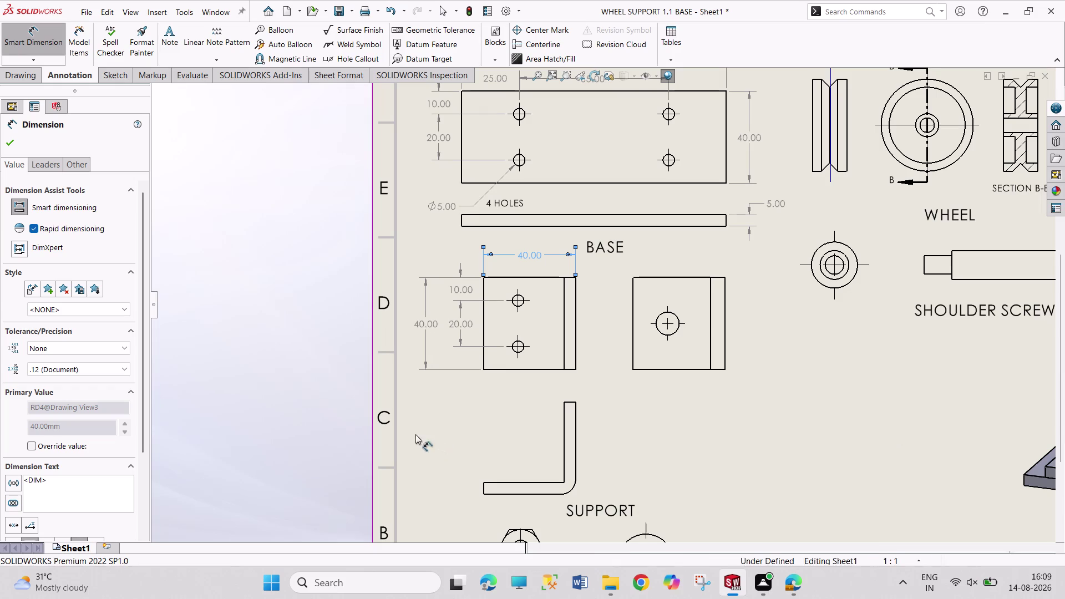
Add the 15 hole-from-left offset and the Ø5.00 hole diameter callout.
click(483, 356)
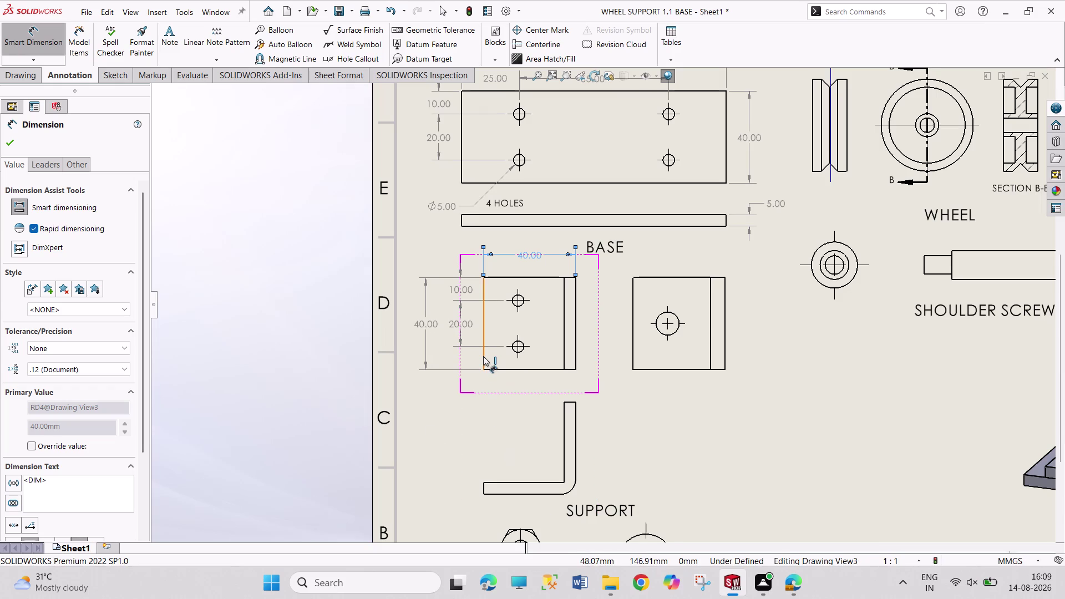
click(516, 350)
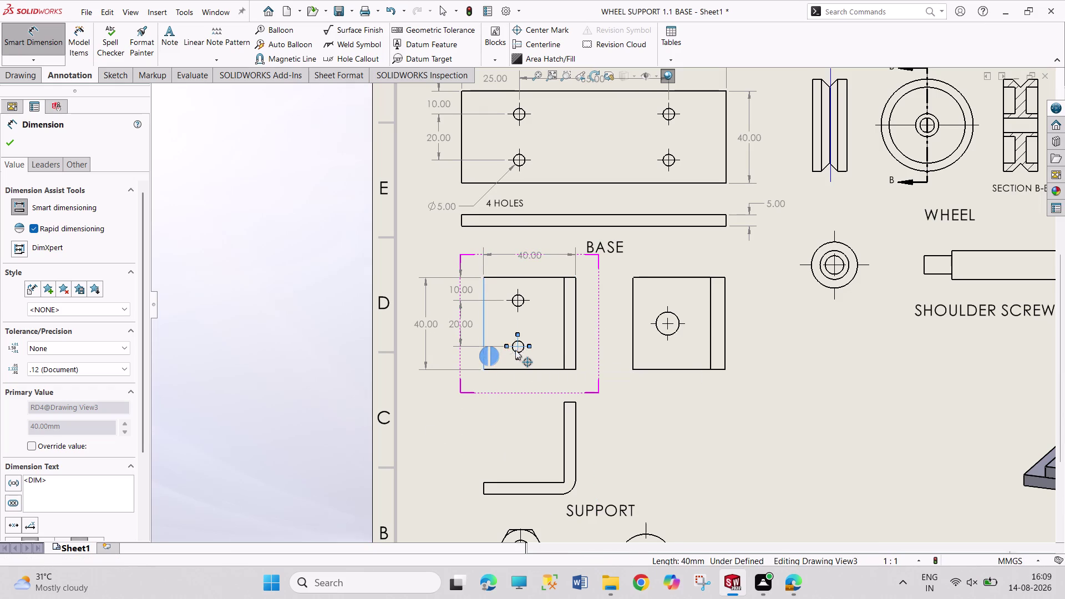
click(516, 353)
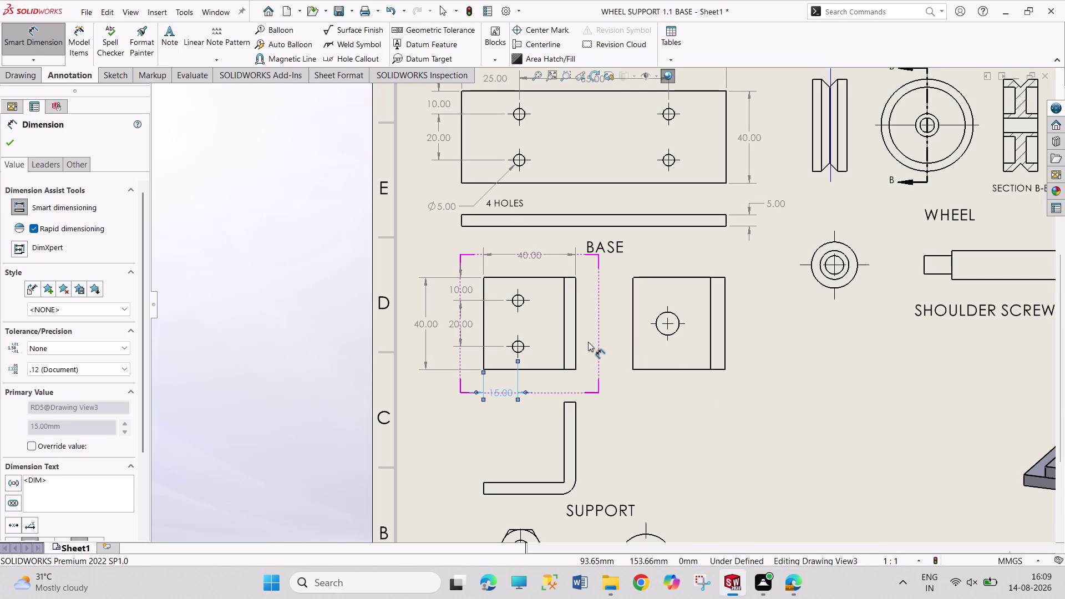
key(Escape)
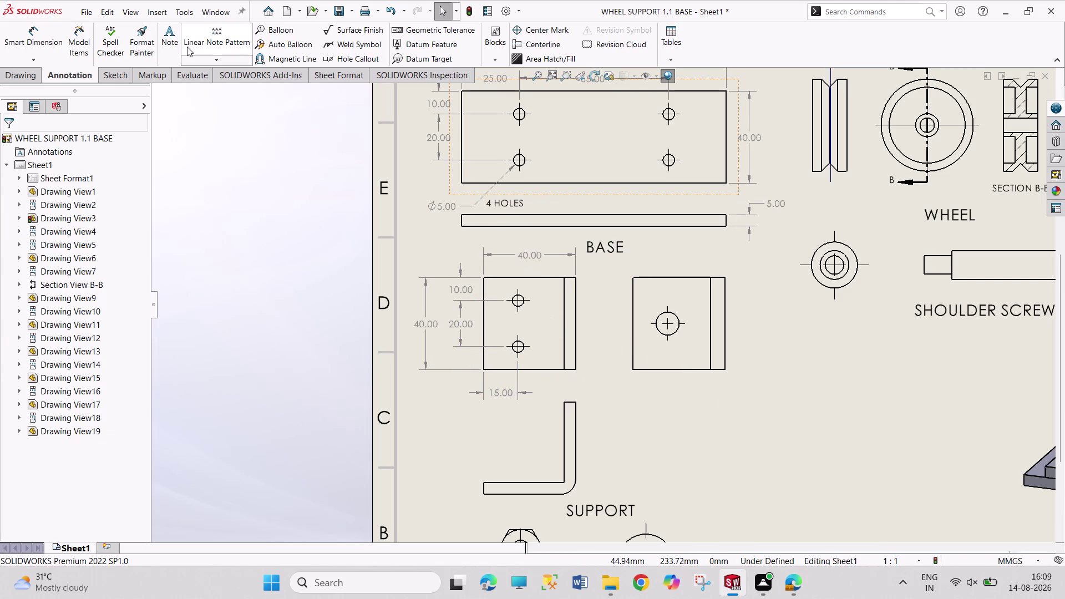
click(41, 39)
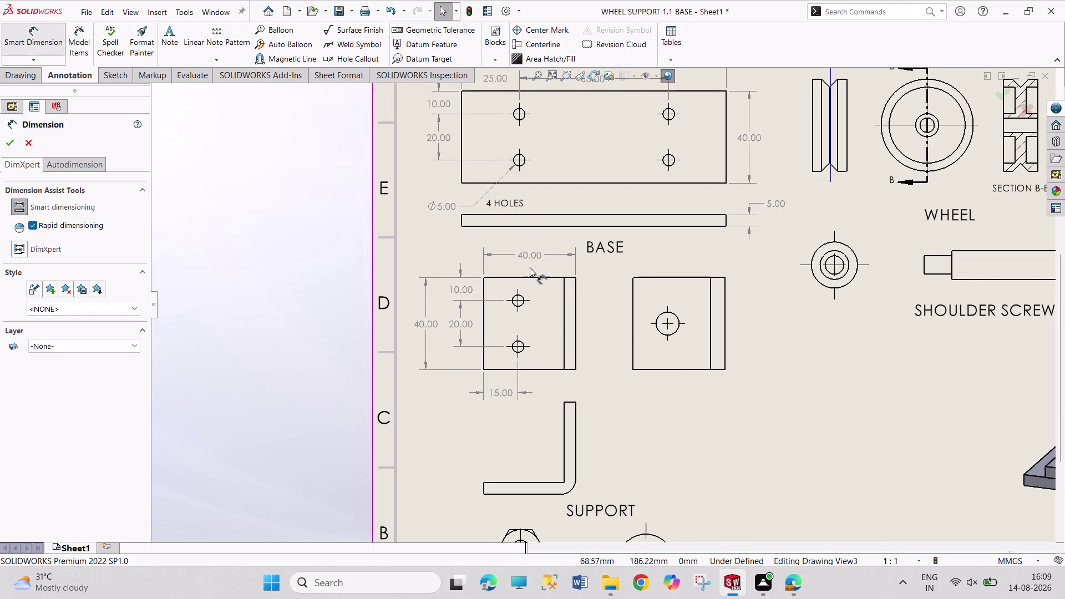
click(522, 351)
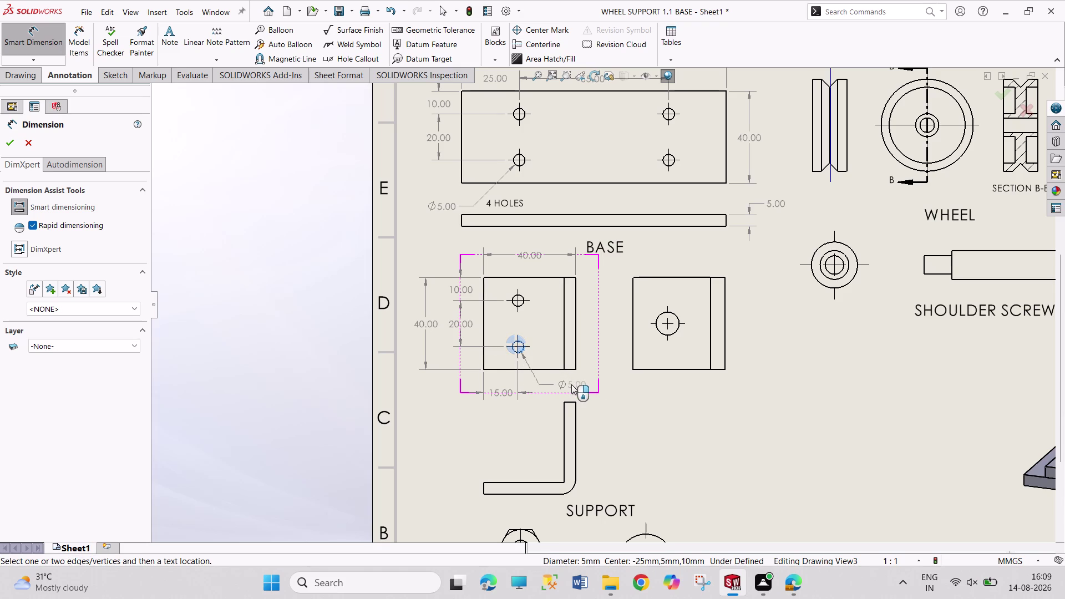
click(572, 384)
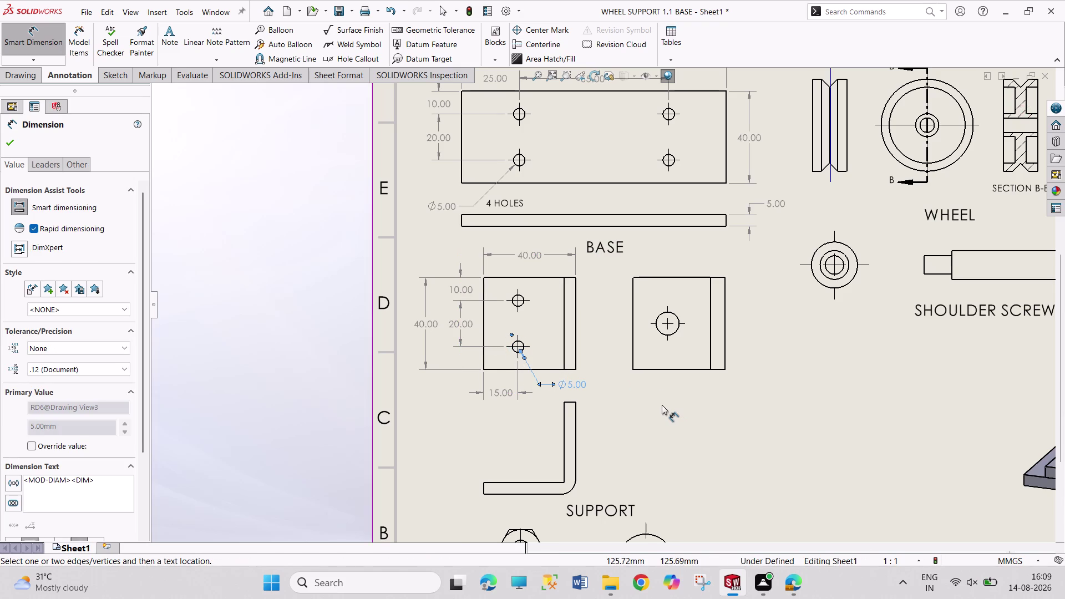
key(Escape)
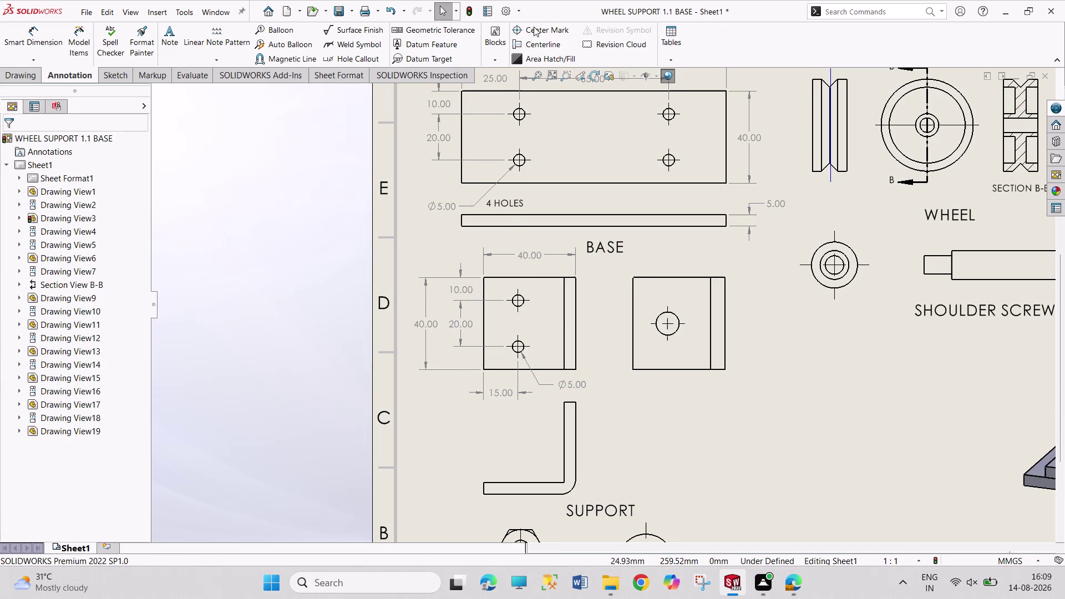
click(177, 30)
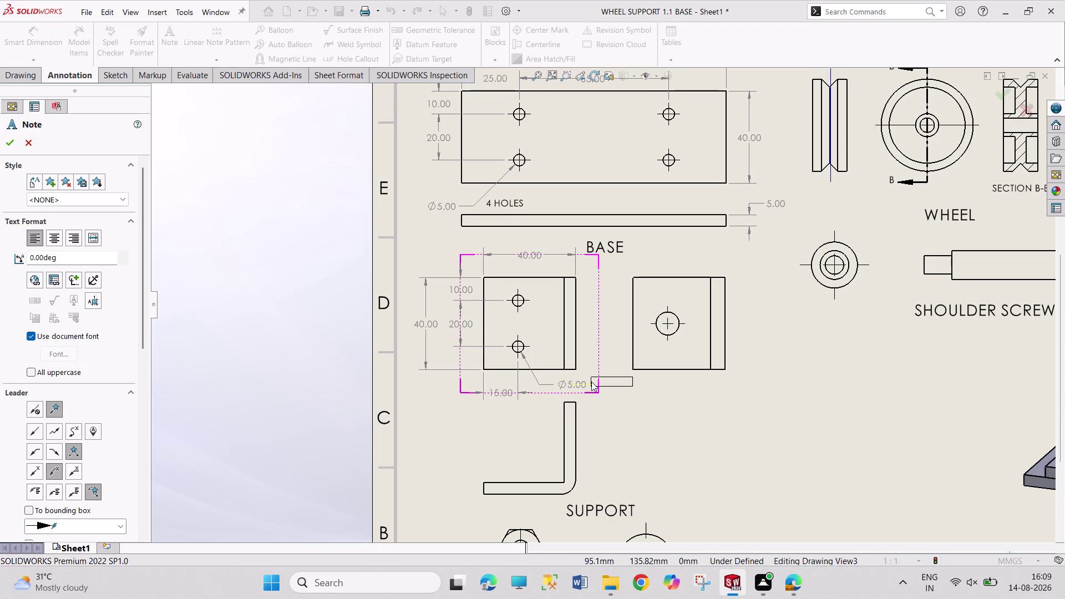
Place a note reading '2 HOLES' beside the Ø5.00 hole dimension.
click(591, 382)
text(2)
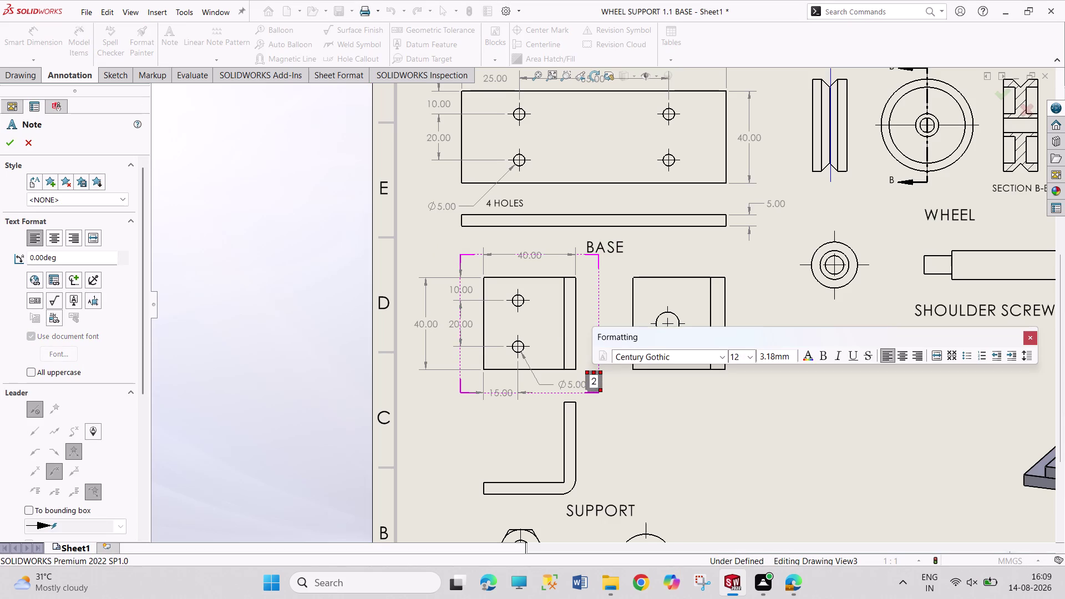
key(space)
text(HOL)
text(ES)
key(Escape)
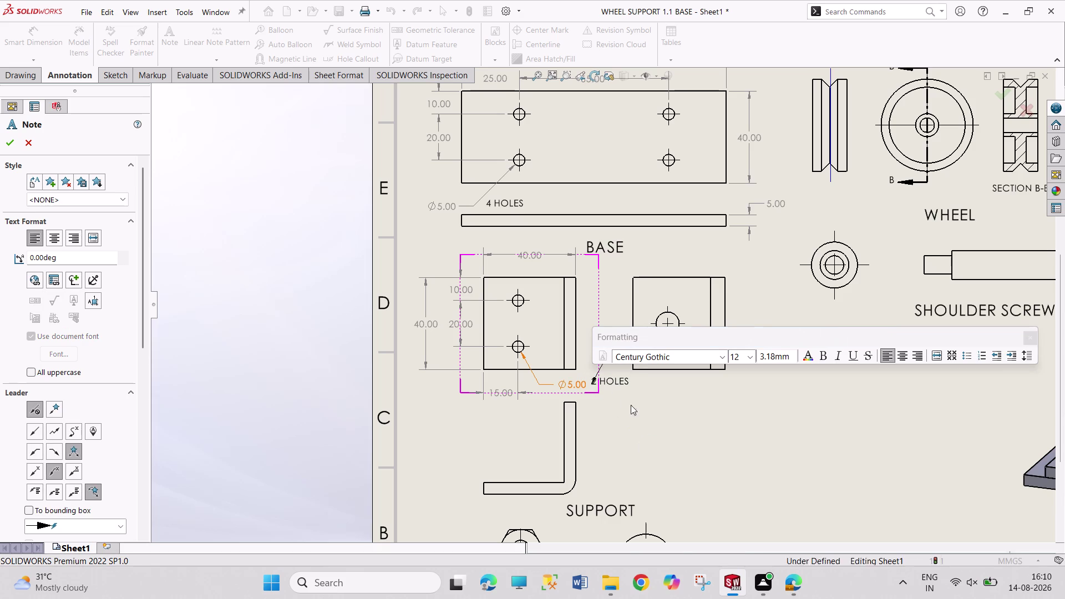
key(Escape)
key(Escape)
key(Escape)
key(Escape)
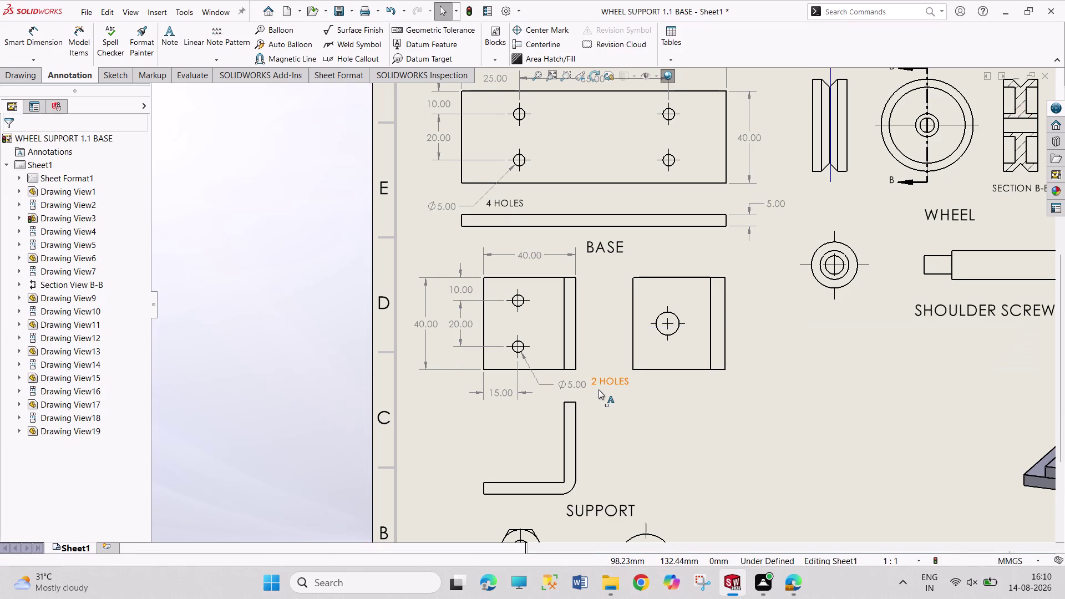
Nudge the 2 HOLES note and drag the Ø5.00 callout so they line up.
click(603, 386)
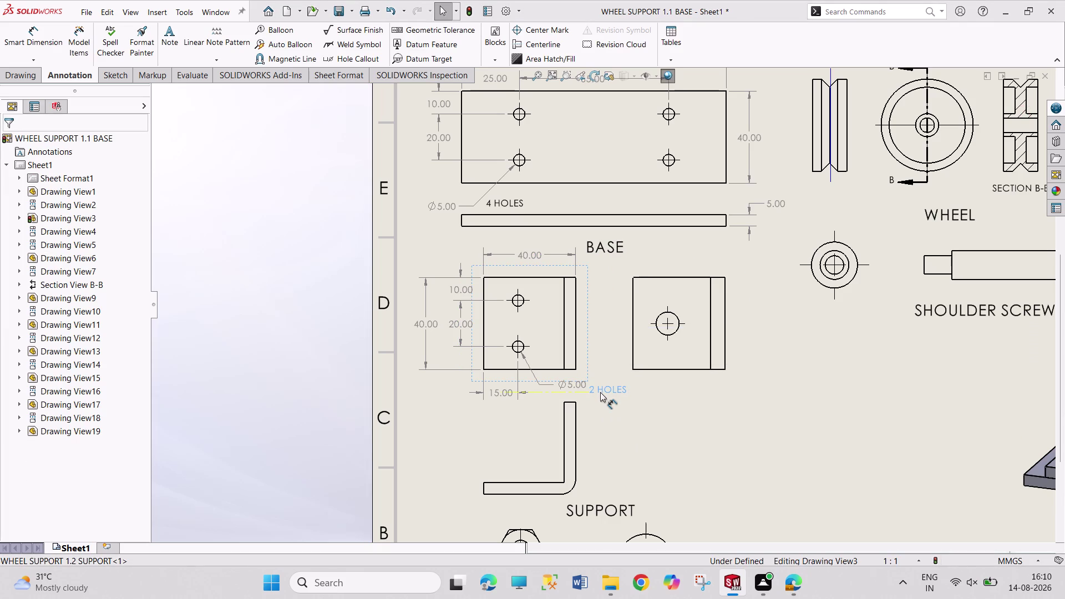
key(Escape)
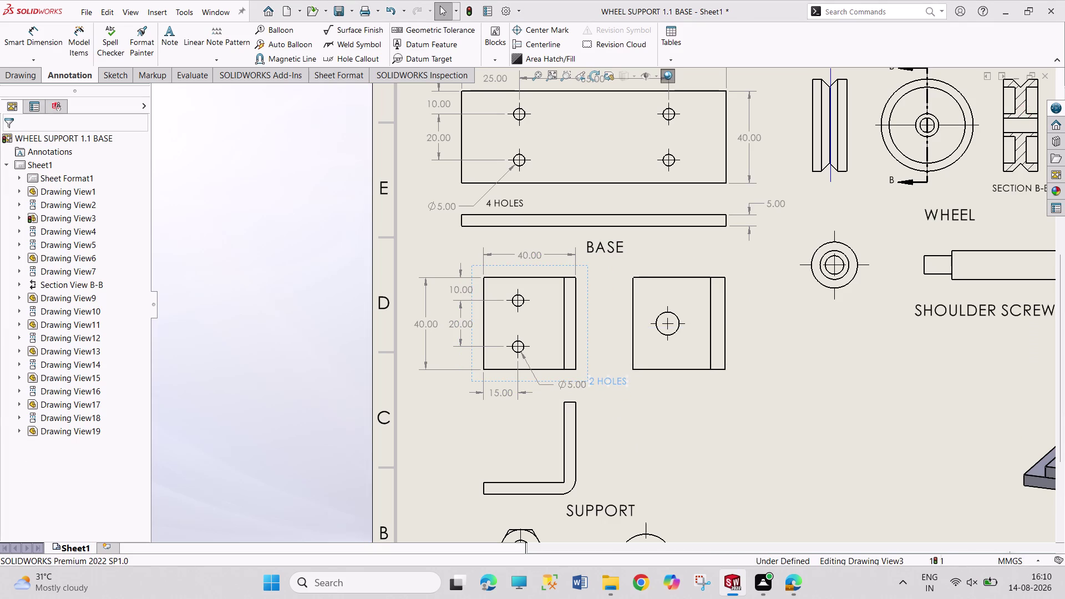
key(Escape)
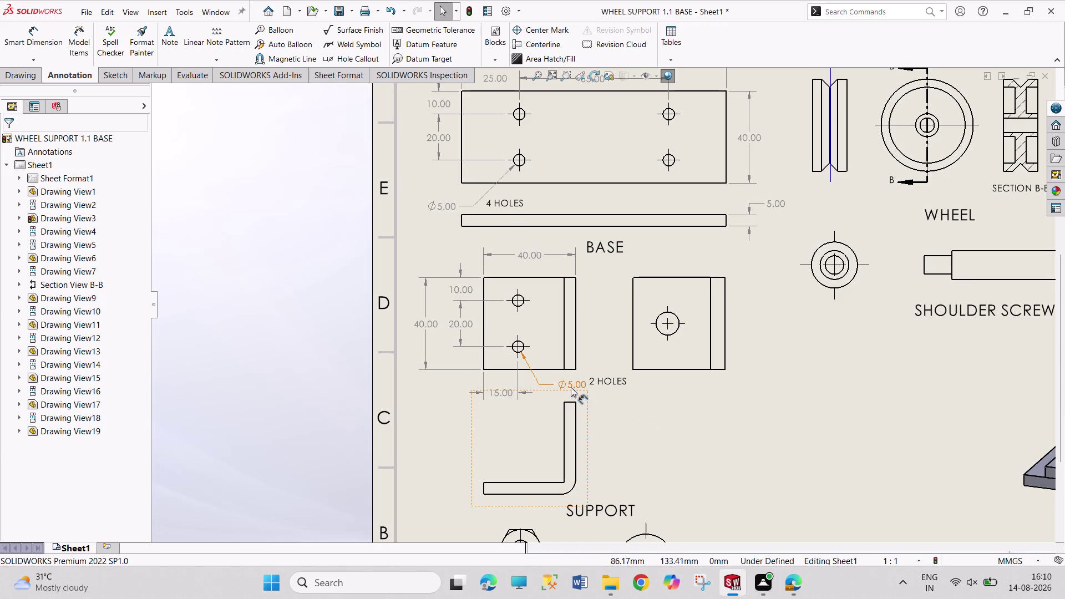
drag(571, 388, 574, 382)
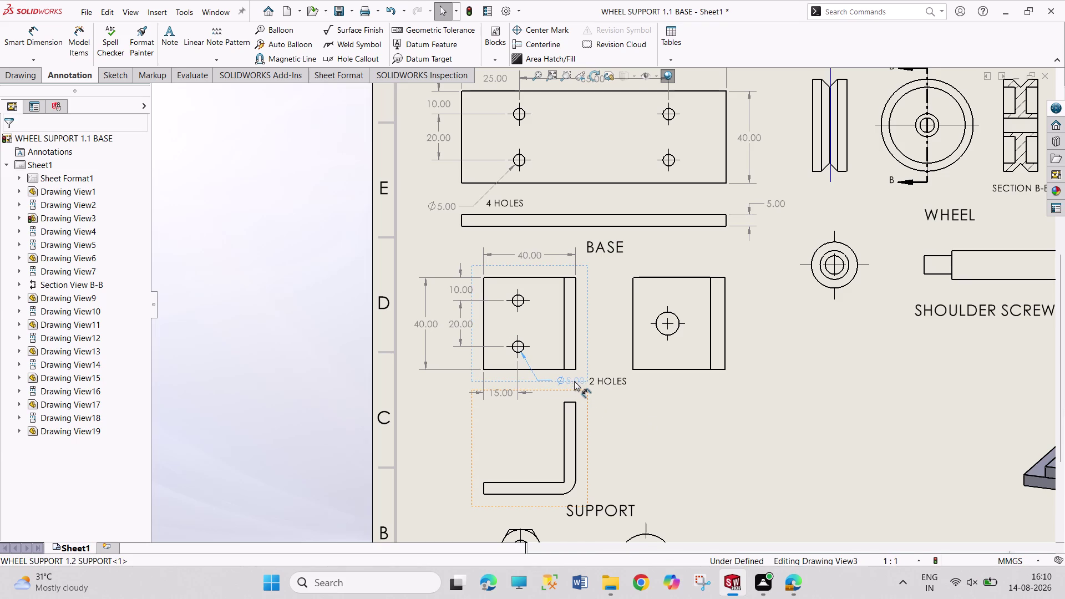
drag(575, 382, 573, 382)
key(Escape)
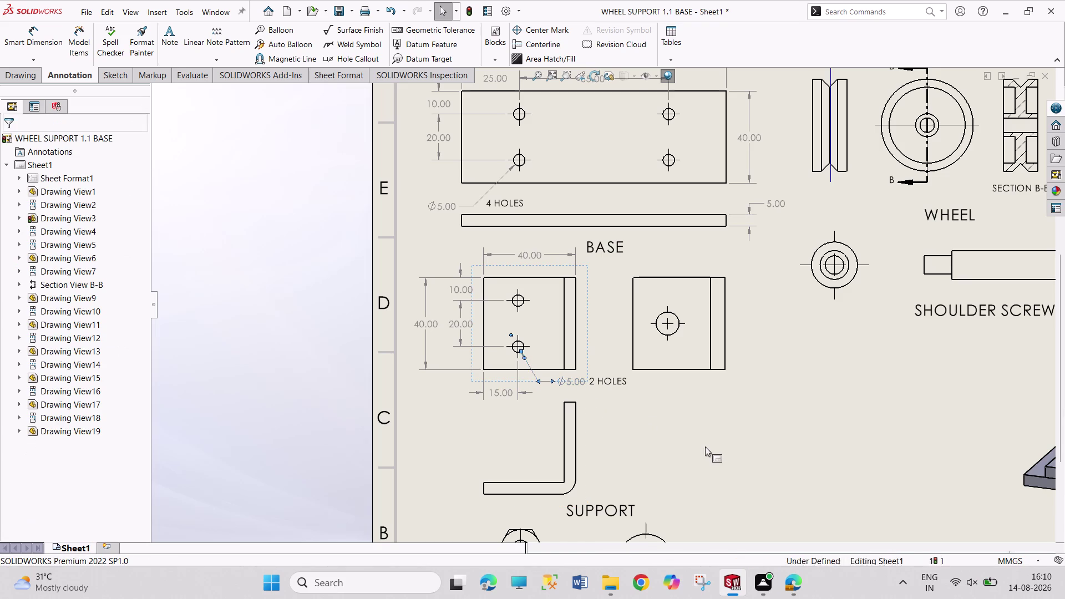